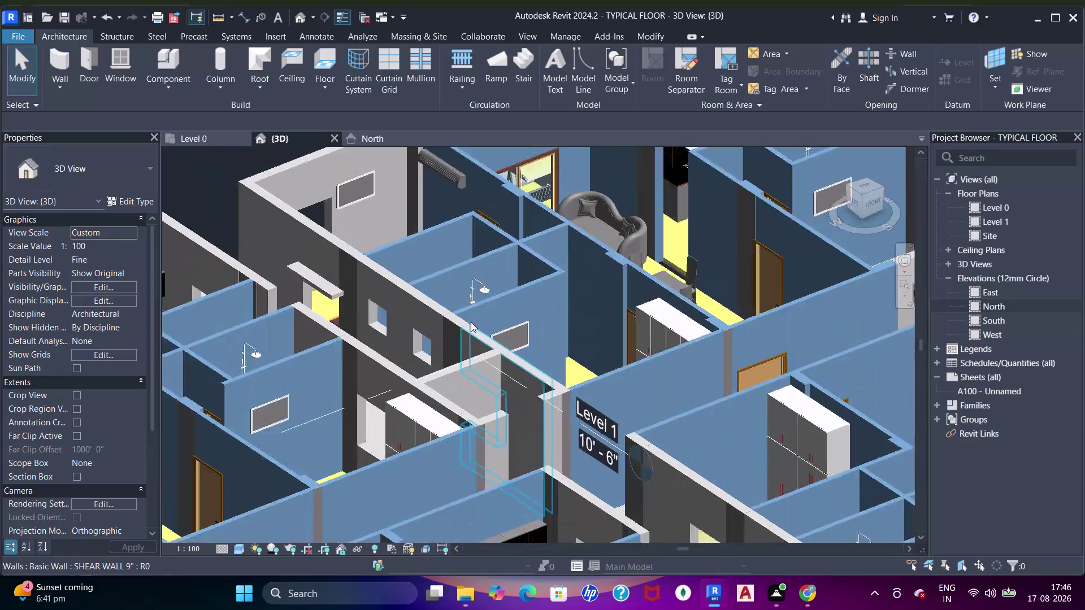
Orbit the 3D apartment view and switch the visual style to Realistic.
middle_drag(521, 362, 530, 446)
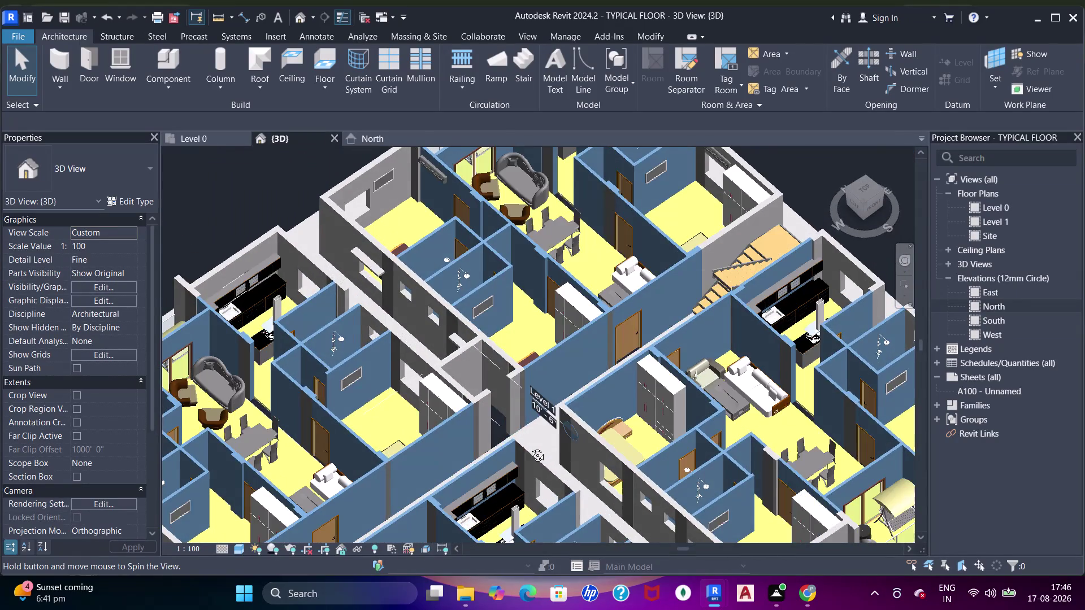
middle_drag(530, 446, 527, 445)
scroll(up, 3)
middle_drag(556, 228, 571, 340)
scroll(up, 3)
scroll(up, 3)
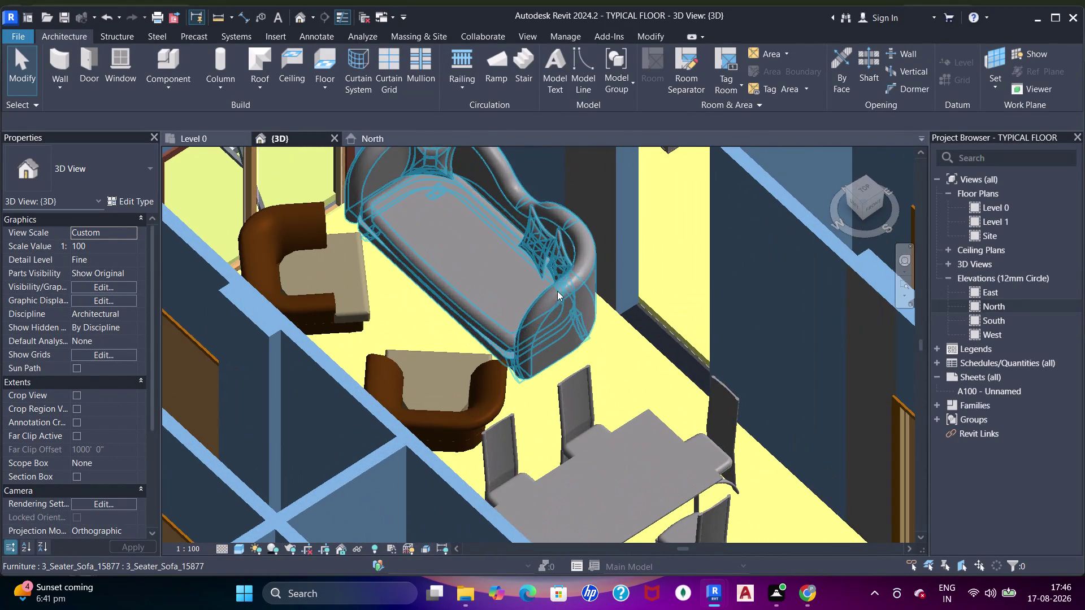
click(234, 551)
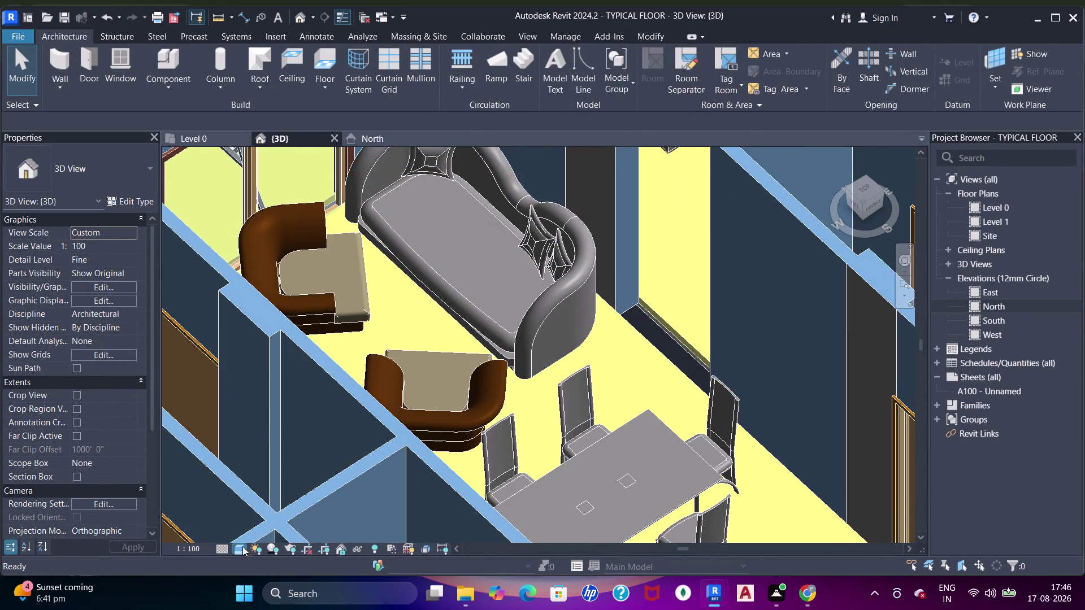
click(249, 535)
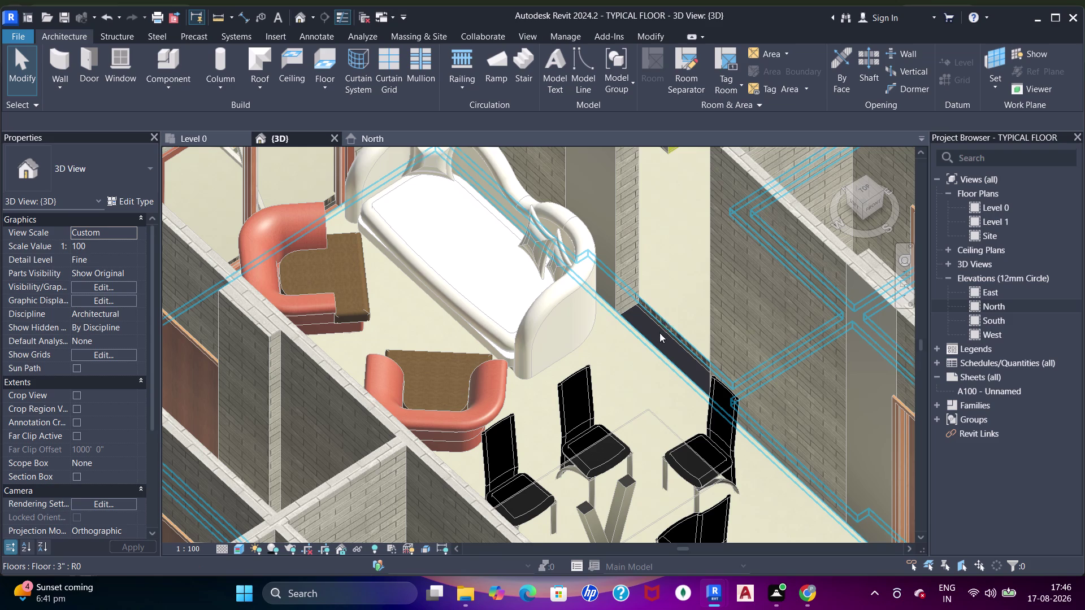
Select the 3" floor beside the wall to inspect it, then clear the selection.
scroll(down, 3)
middle_drag(660, 317, 607, 366)
scroll(up, 3)
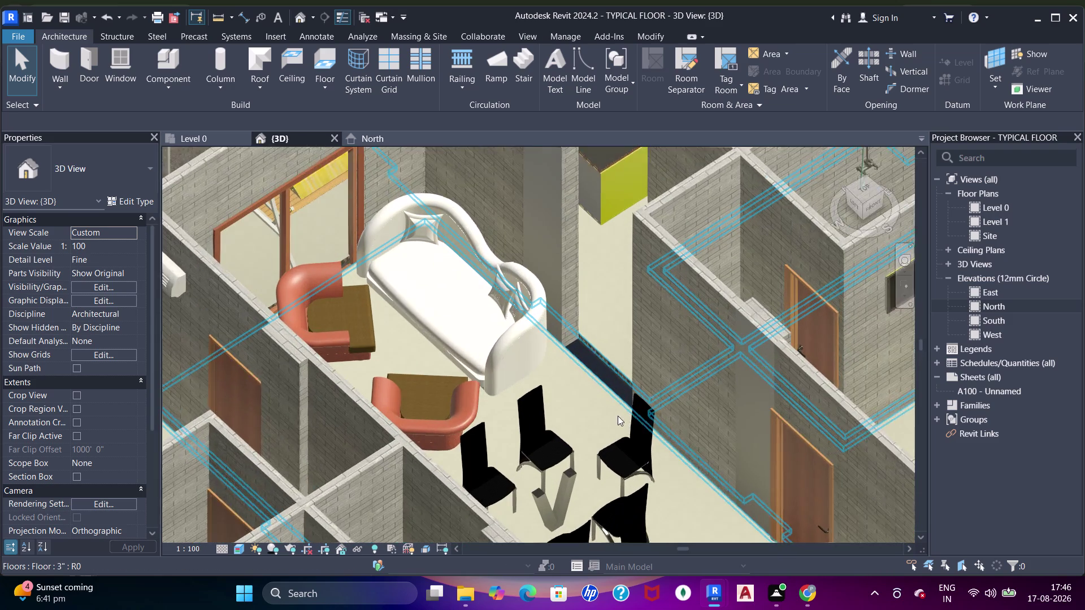
click(595, 339)
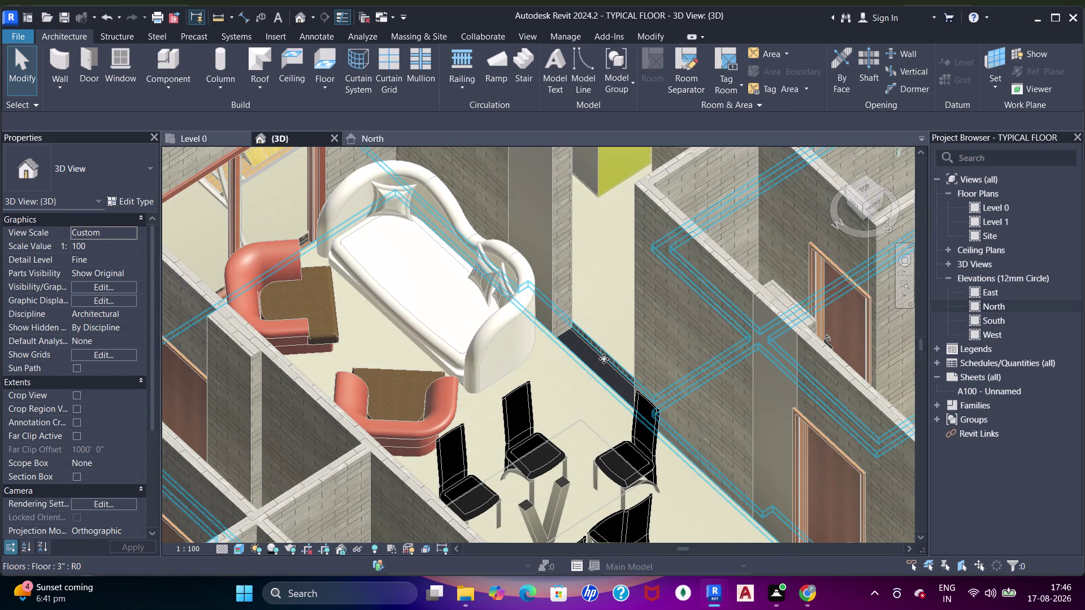
scroll(down, 3)
middle_drag(612, 374, 587, 238)
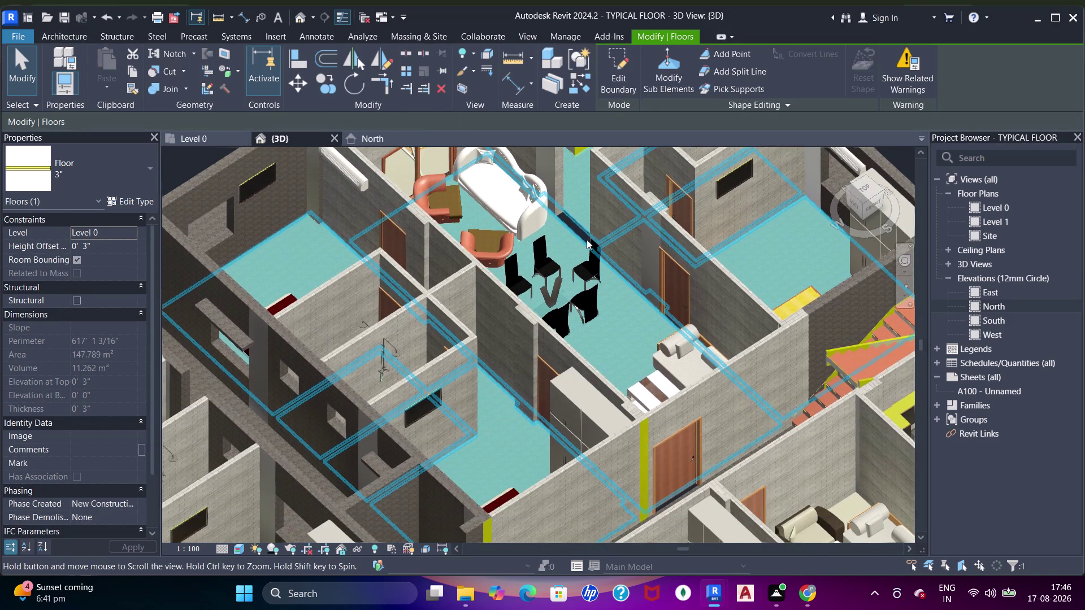
key(Escape)
Open the floor's boundary for editing, exit unchanged, then open the Level 0 plan.
middle_drag(612, 274, 595, 447)
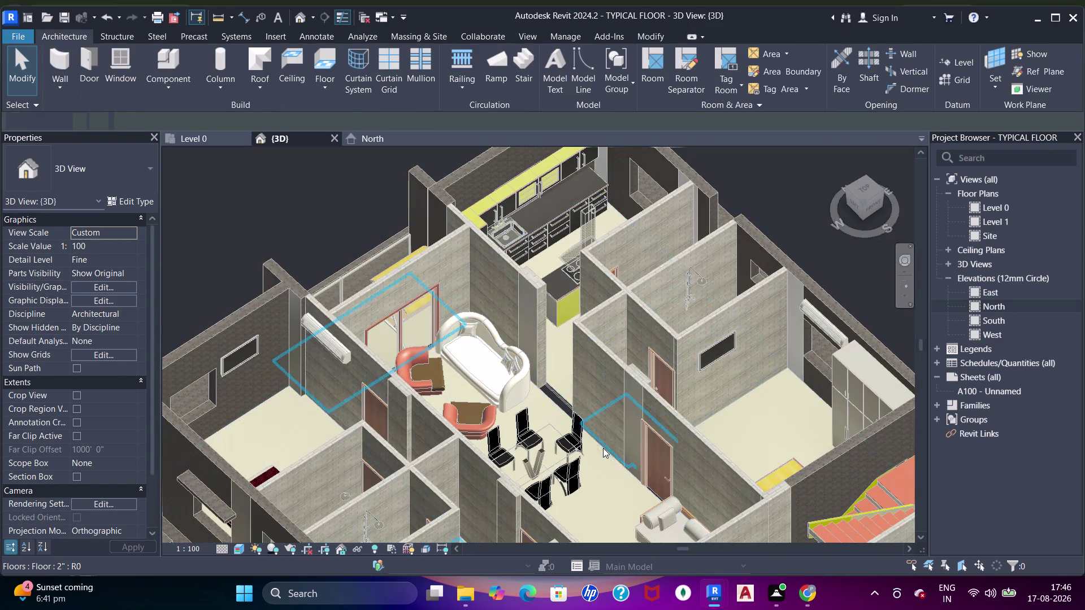
scroll(up, 3)
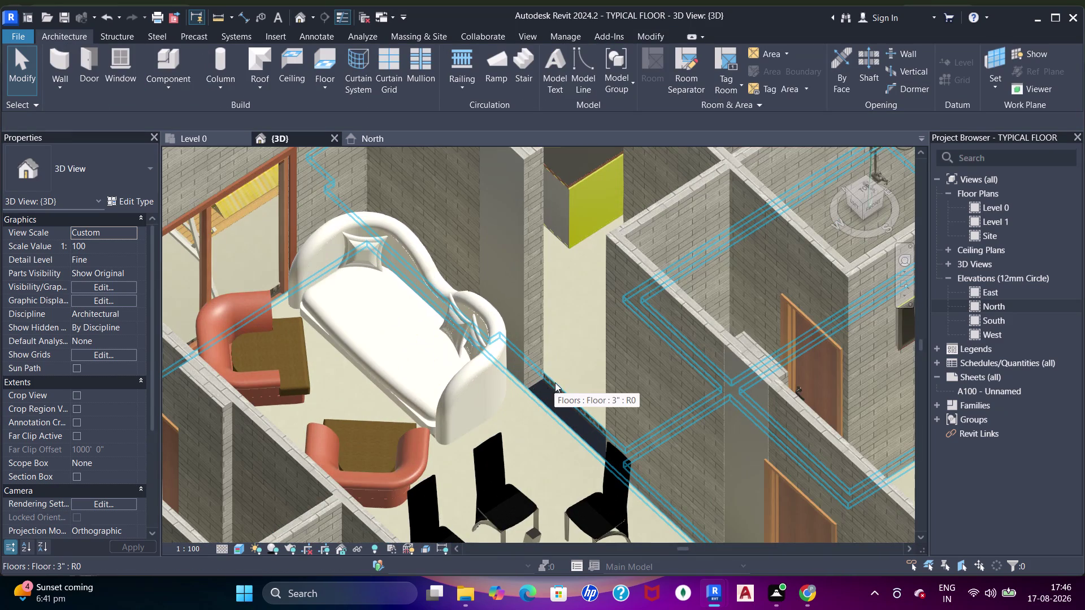
double_click(560, 379)
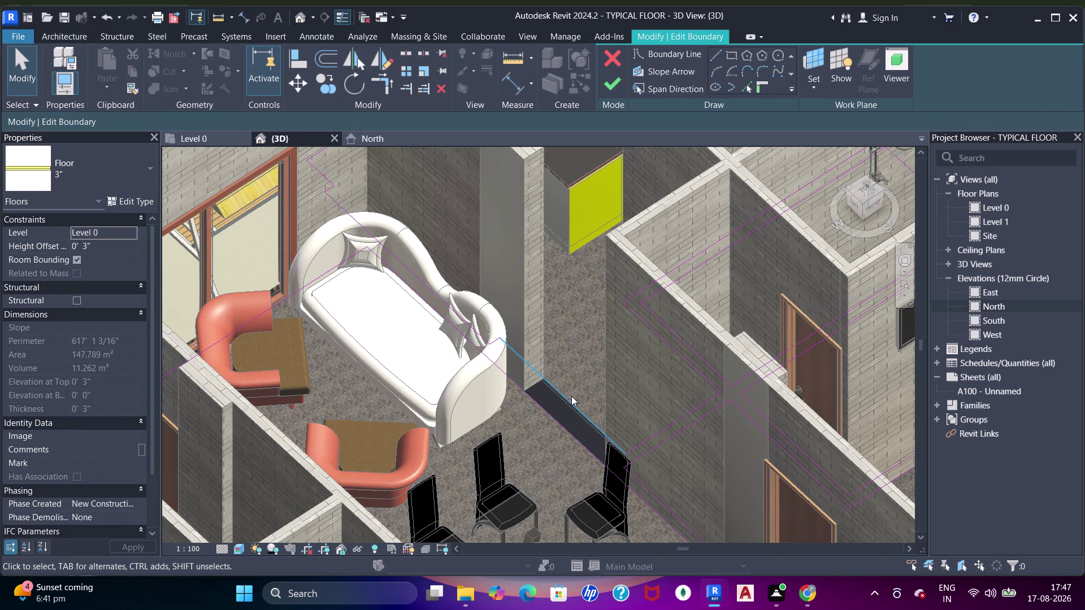
click(607, 89)
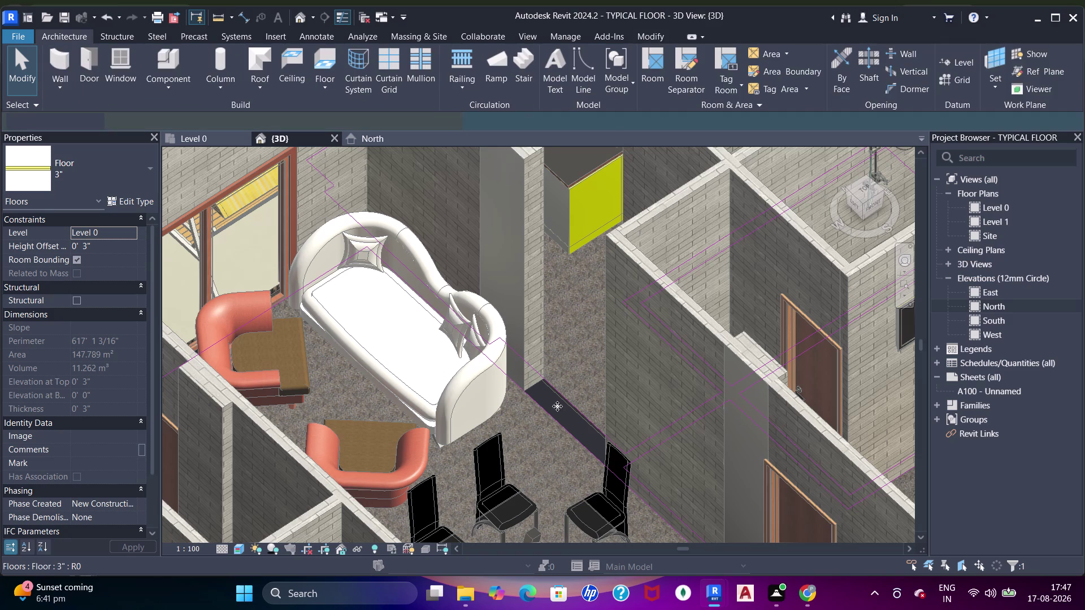
key(Escape)
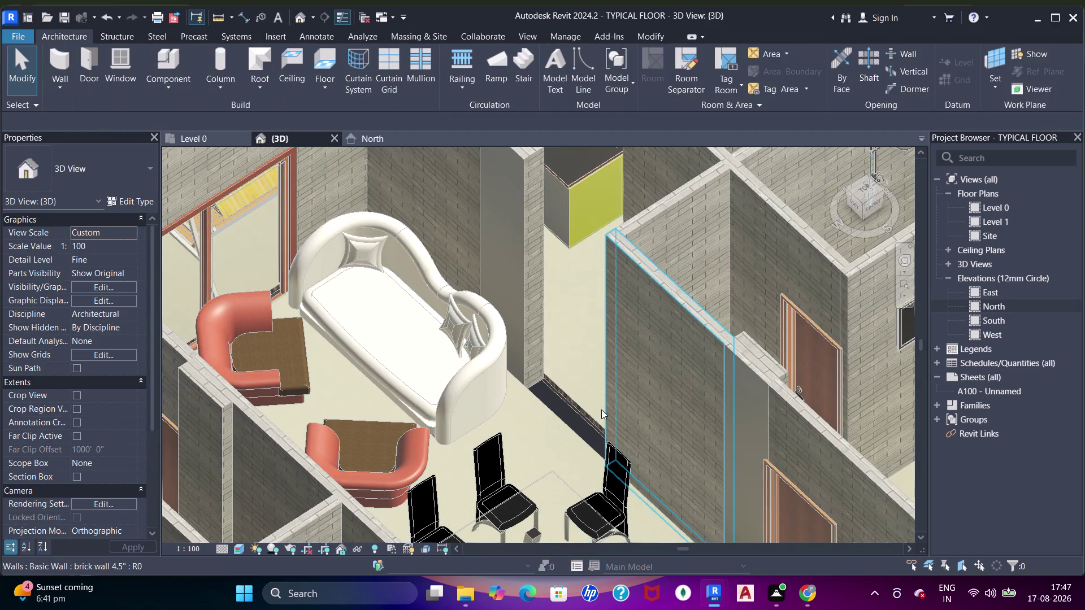
click(567, 396)
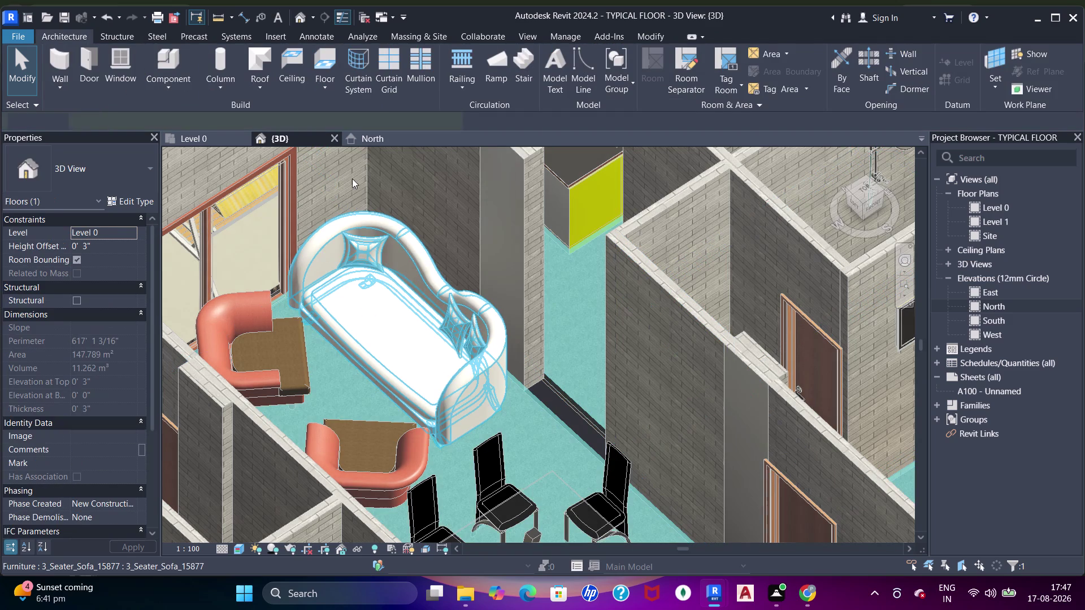
click(204, 137)
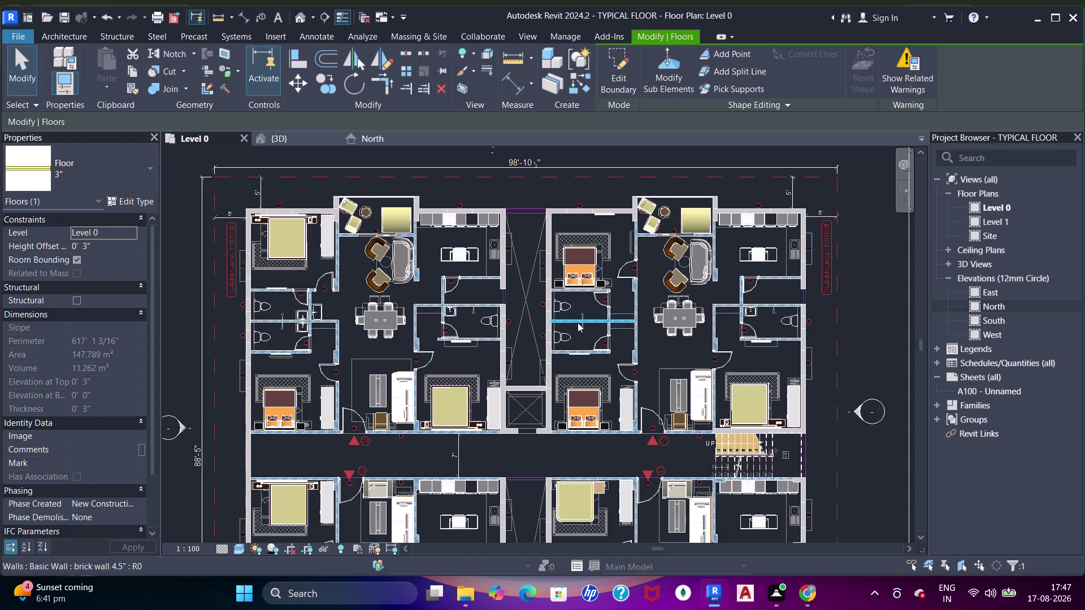
Turn on the Floors category in Visibility/Graphics (VG).
text(vg)
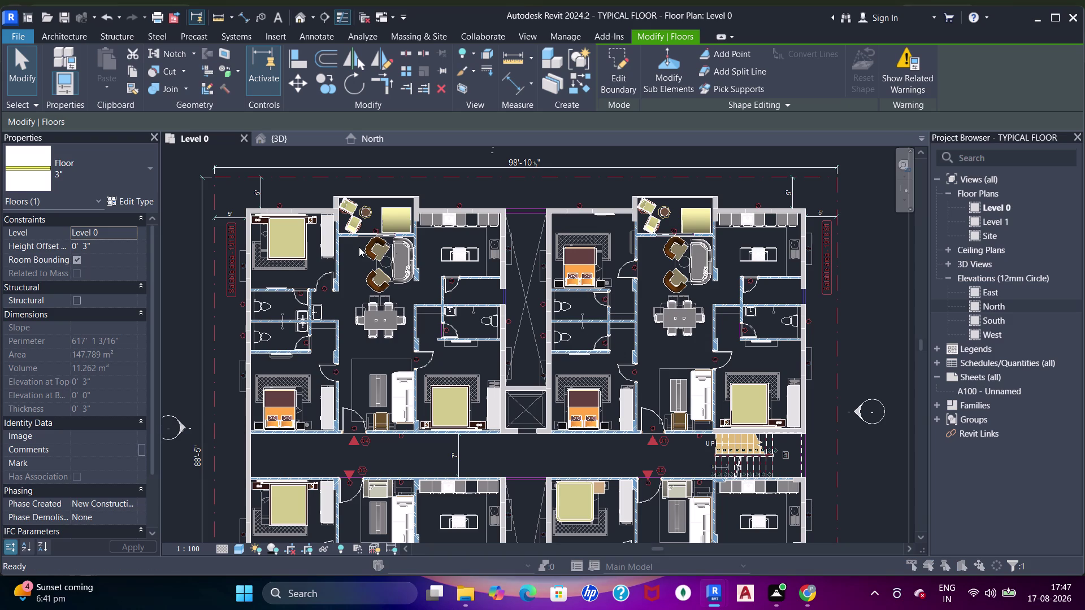
click(448, 149)
key(f)
key(l)
key(o)
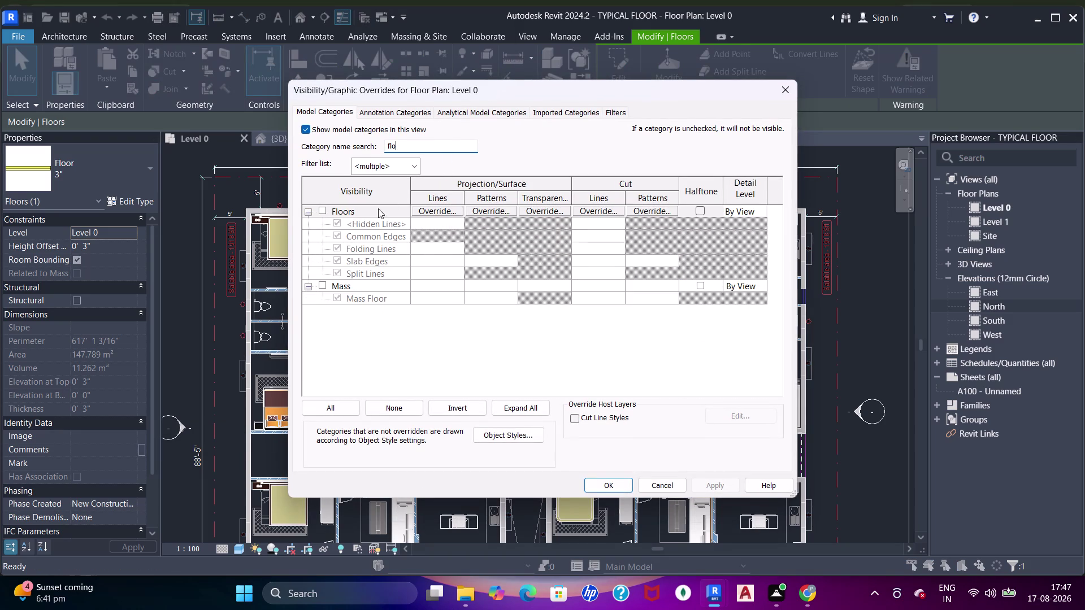
drag(319, 206, 329, 208)
click(591, 482)
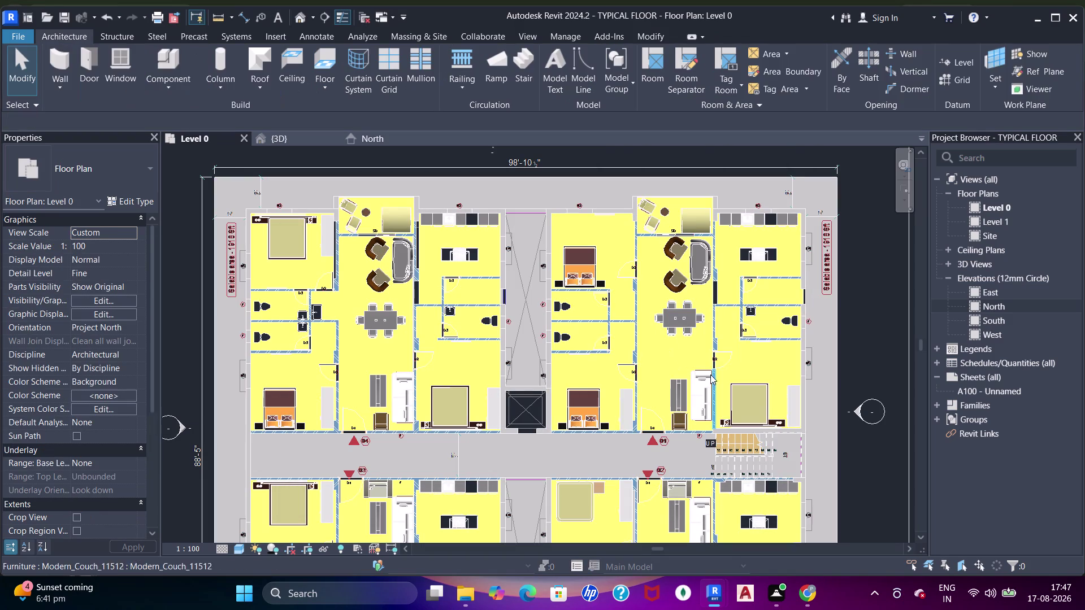
Zoom to the wall gap and start a new floor with the 3" floor type.
scroll(up, 3)
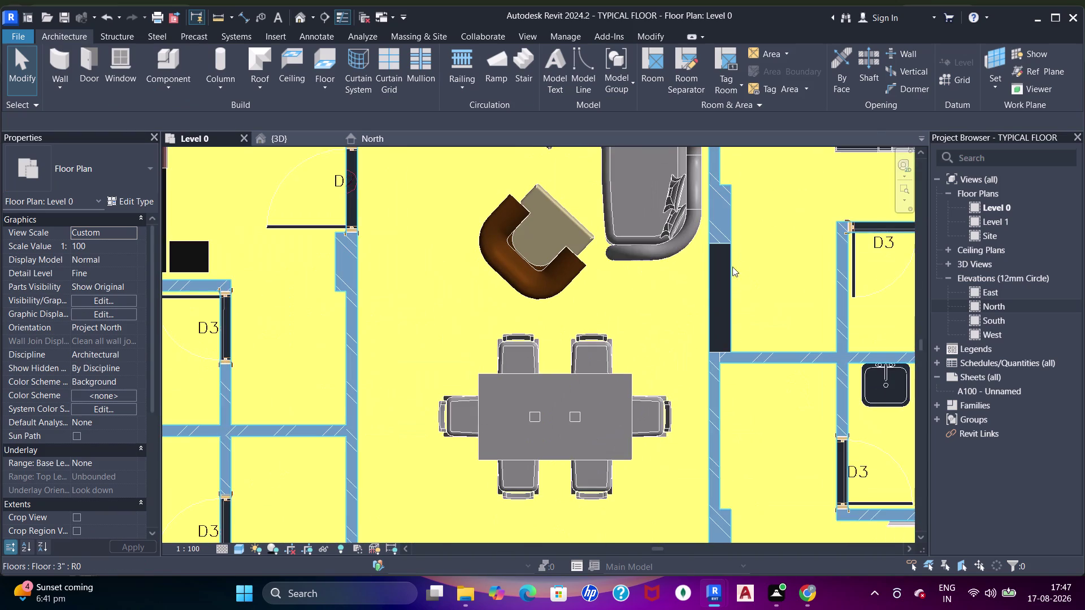
middle_drag(728, 272, 707, 293)
scroll(up, 3)
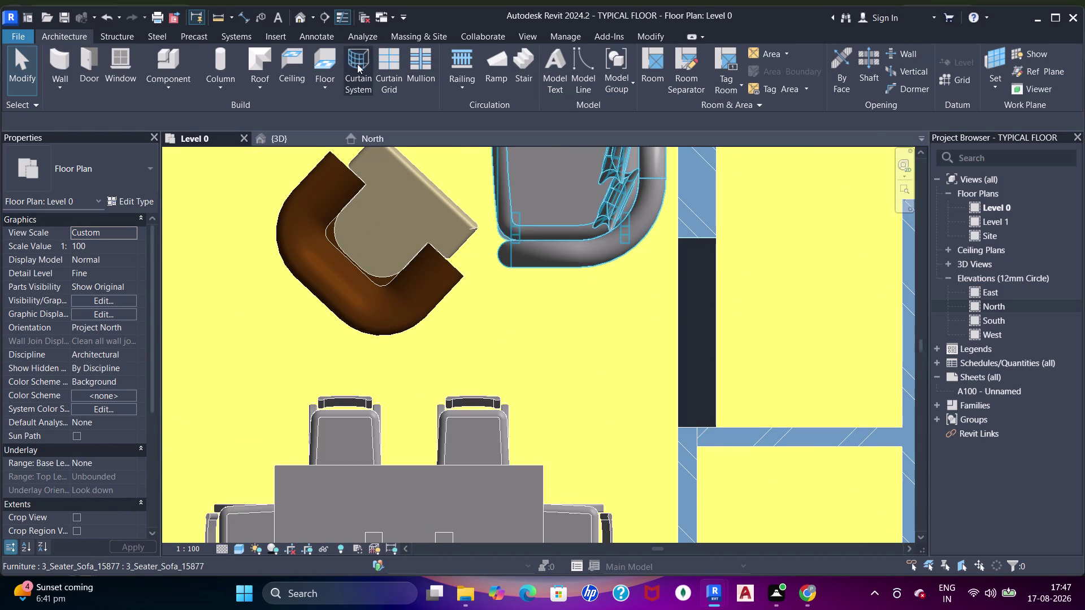
click(557, 378)
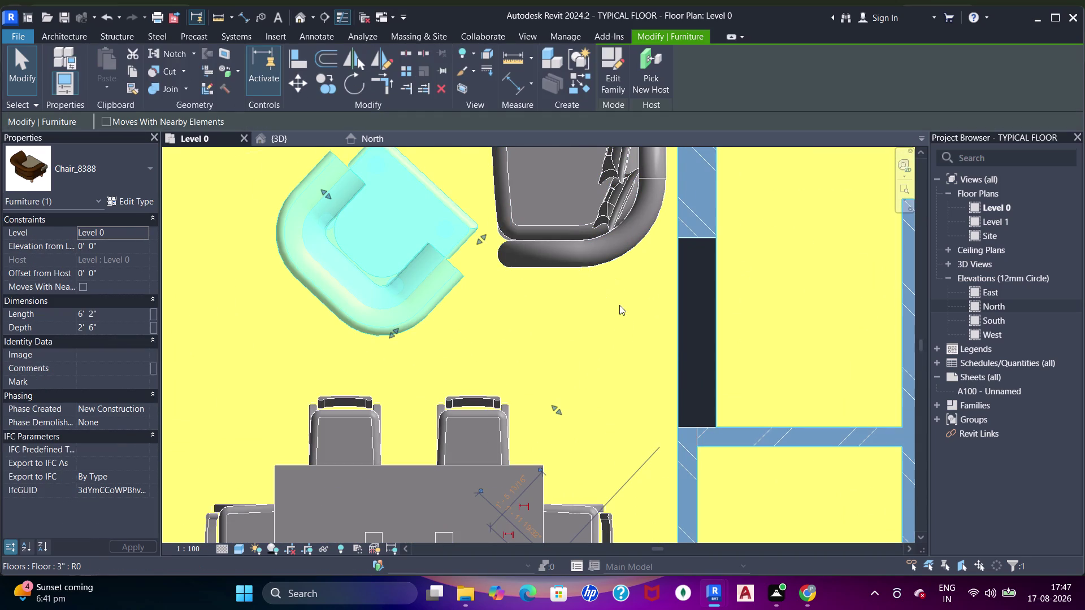
key(Escape)
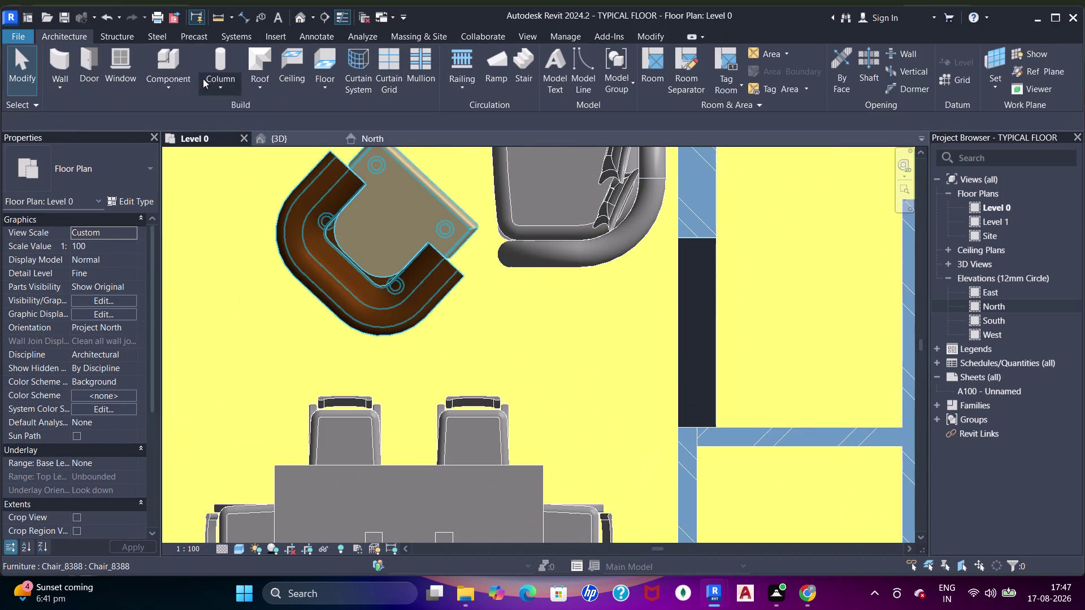
click(323, 63)
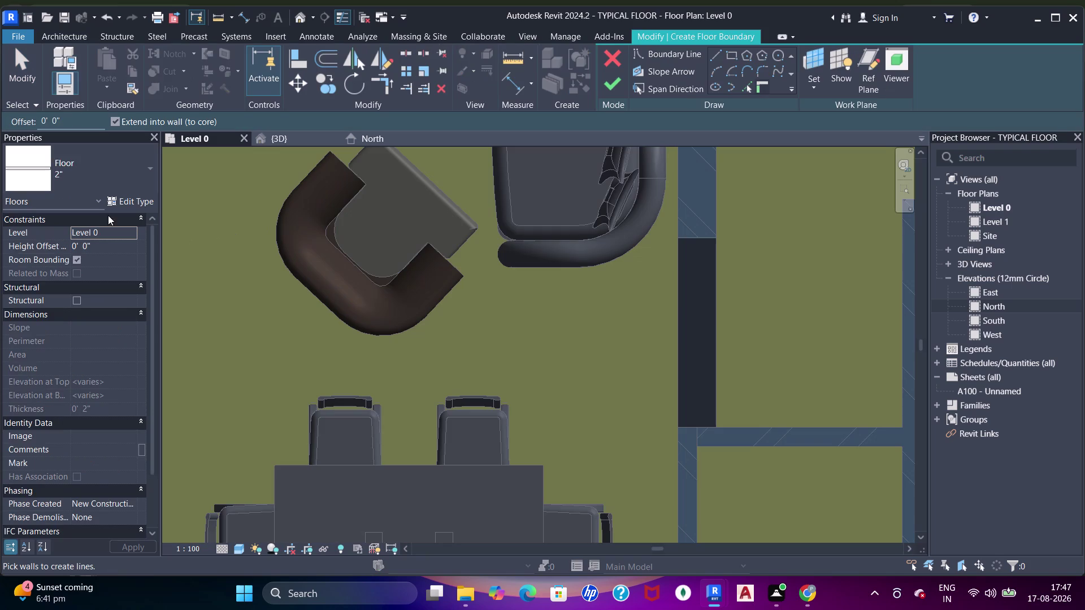
click(79, 182)
scroll(up, 3)
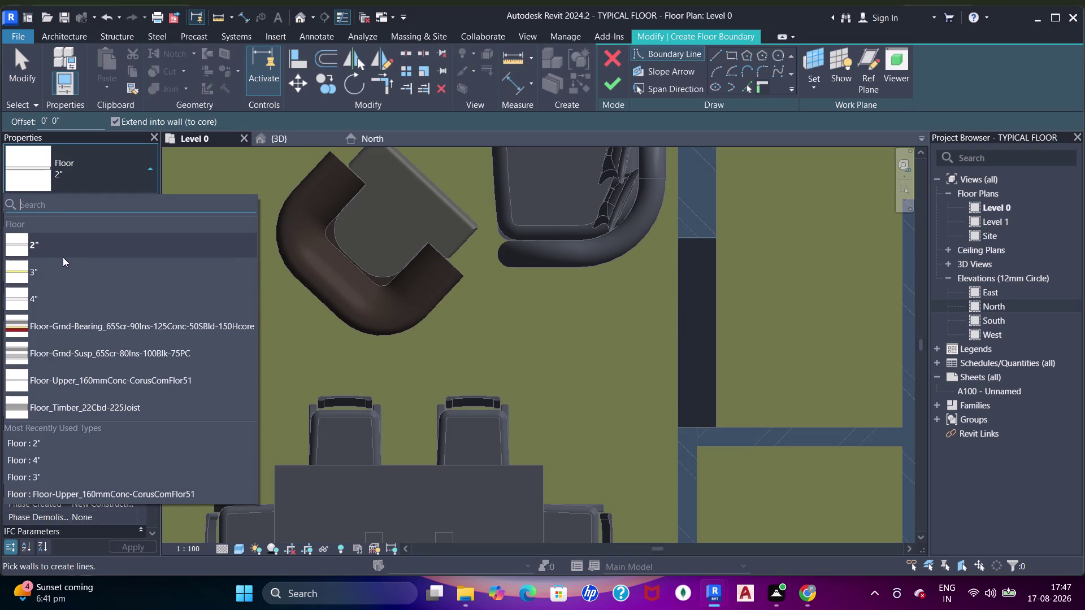
click(57, 271)
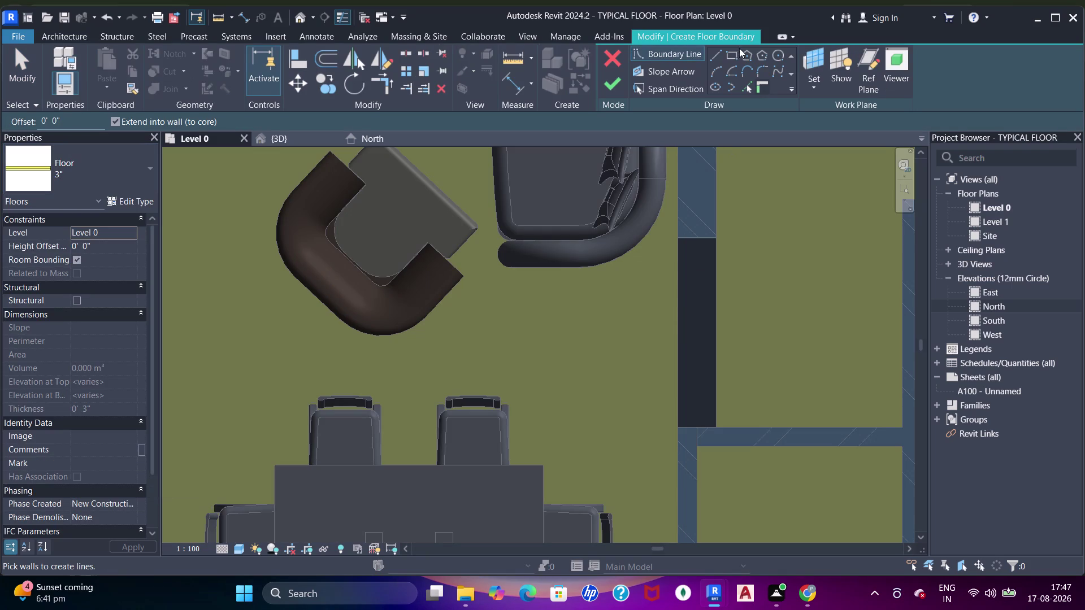
Sketch a rectangular boundary across the wall gap and finish the floor.
click(732, 58)
click(676, 242)
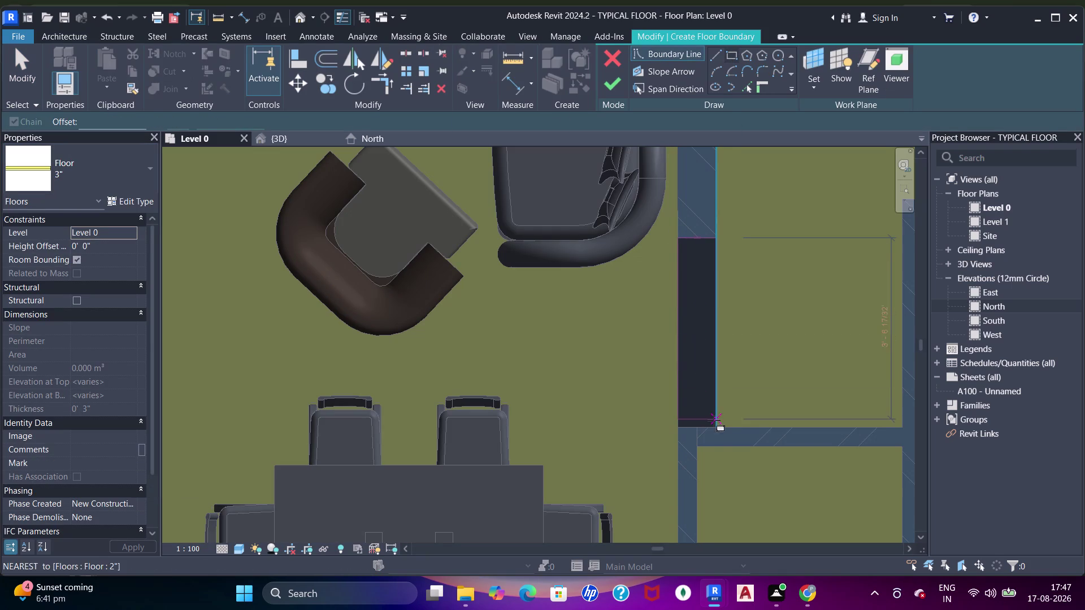
click(722, 432)
click(610, 87)
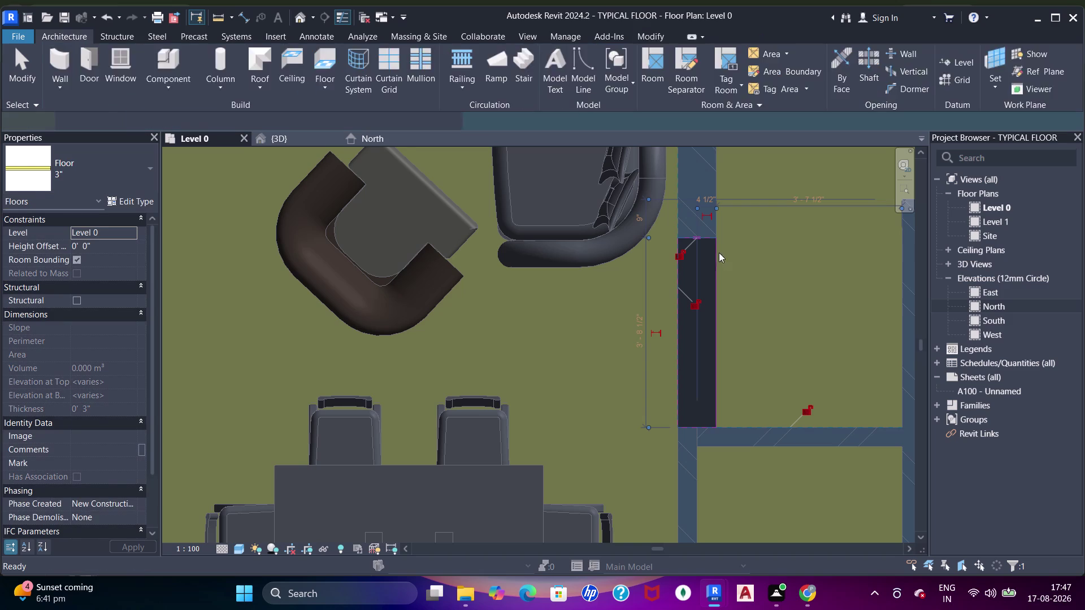
key(Escape)
key(Escape)
Join the new 3" floor to neighbouring elements with JJ, then open the 3D view.
text(jj)
key(j)
click(708, 285)
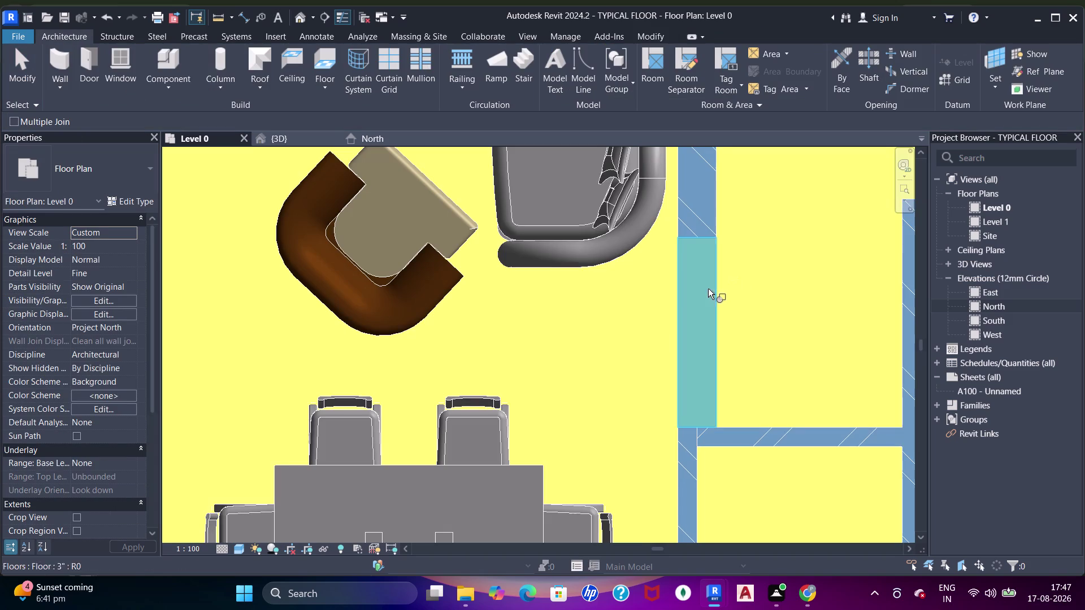
click(725, 288)
click(656, 326)
click(681, 326)
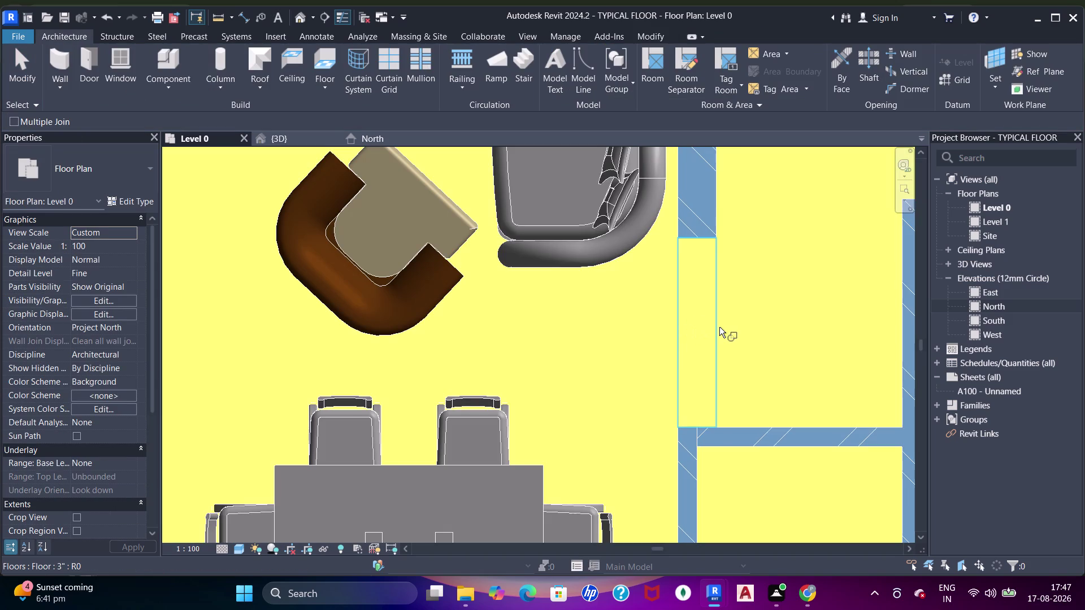
click(704, 324)
click(738, 324)
scroll(down, 3)
key(Escape)
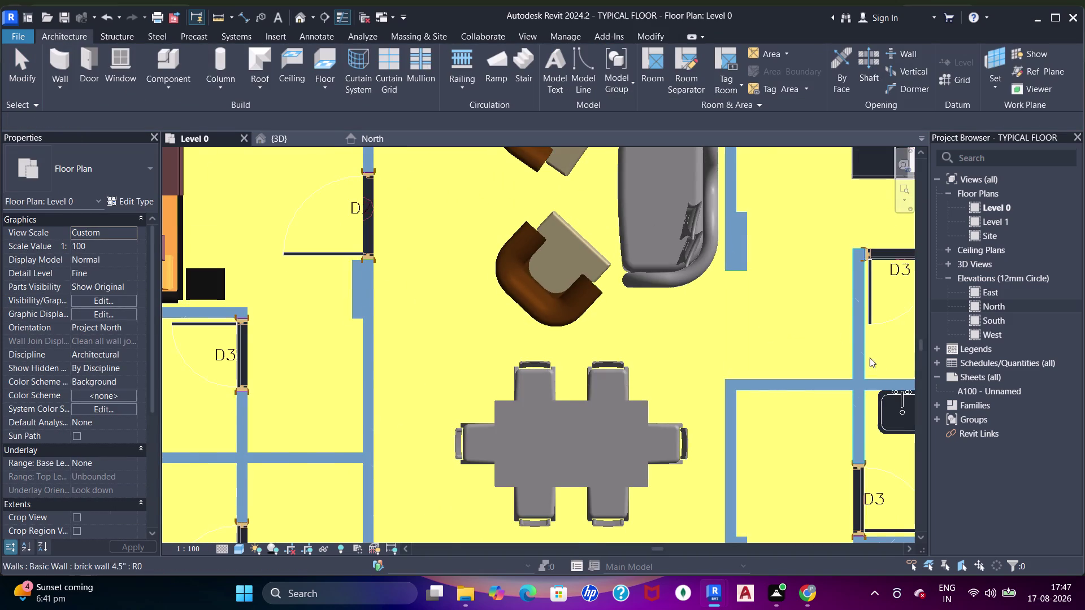
click(313, 140)
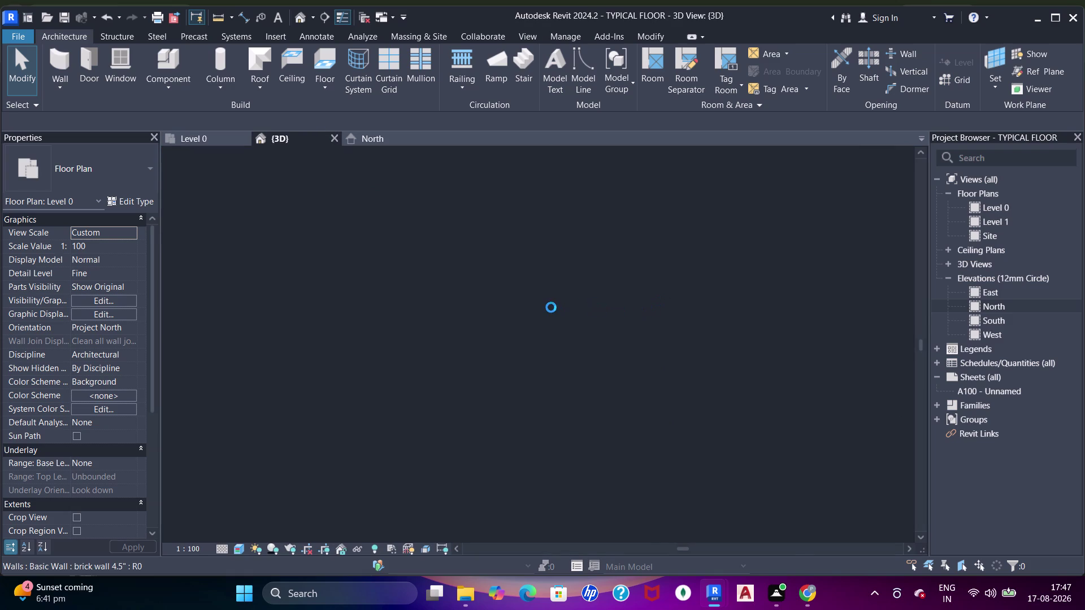
Set the selected floor's Height Offset to 3" in Properties.
scroll(up, 3)
scroll(up, 3)
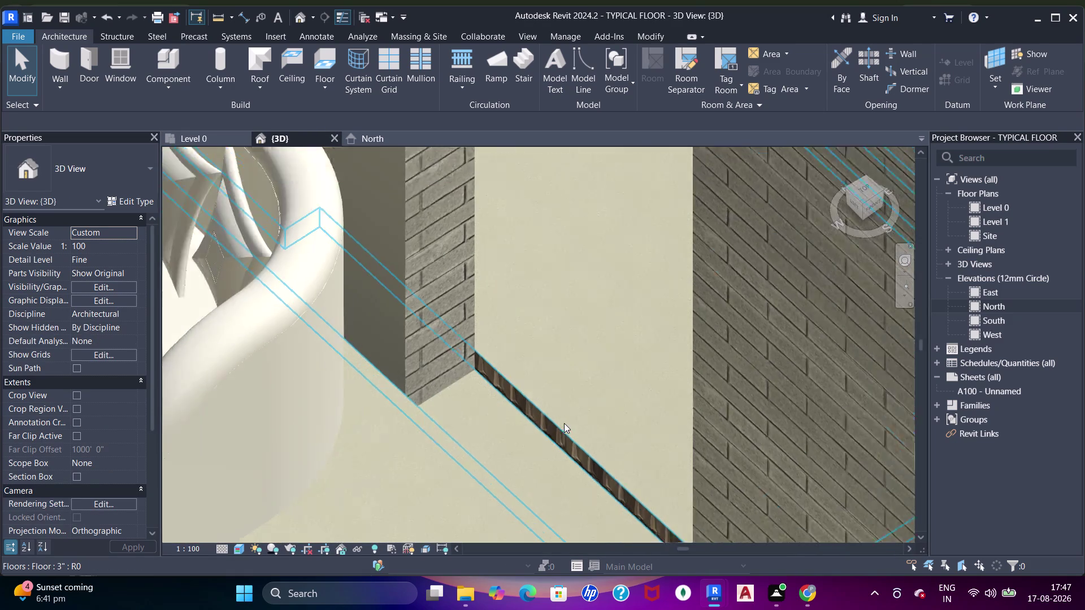
scroll(up, 3)
click(487, 423)
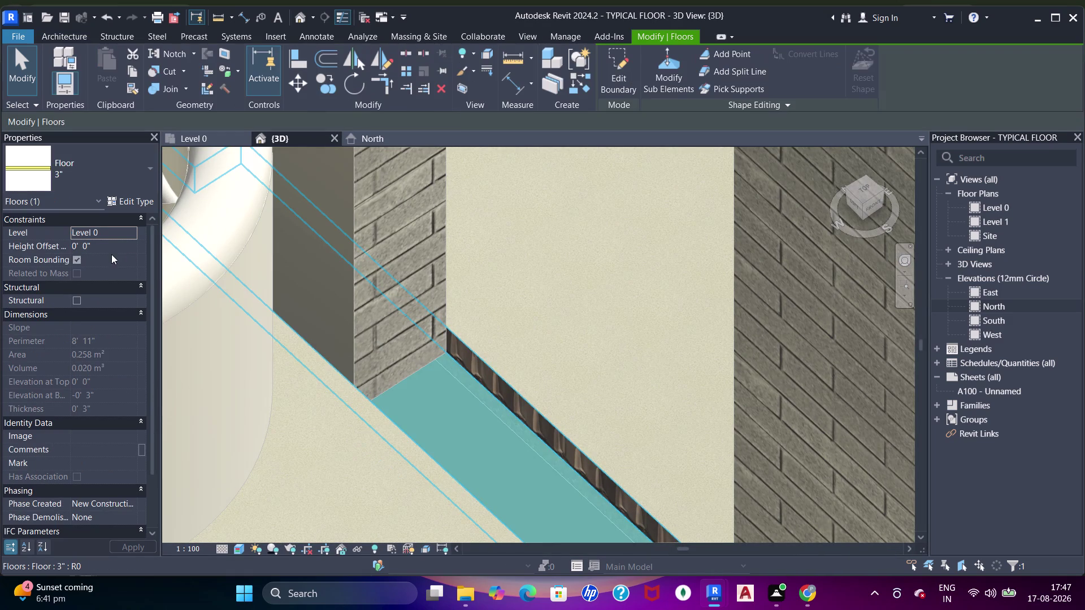
click(111, 252)
text(3")
key(Return)
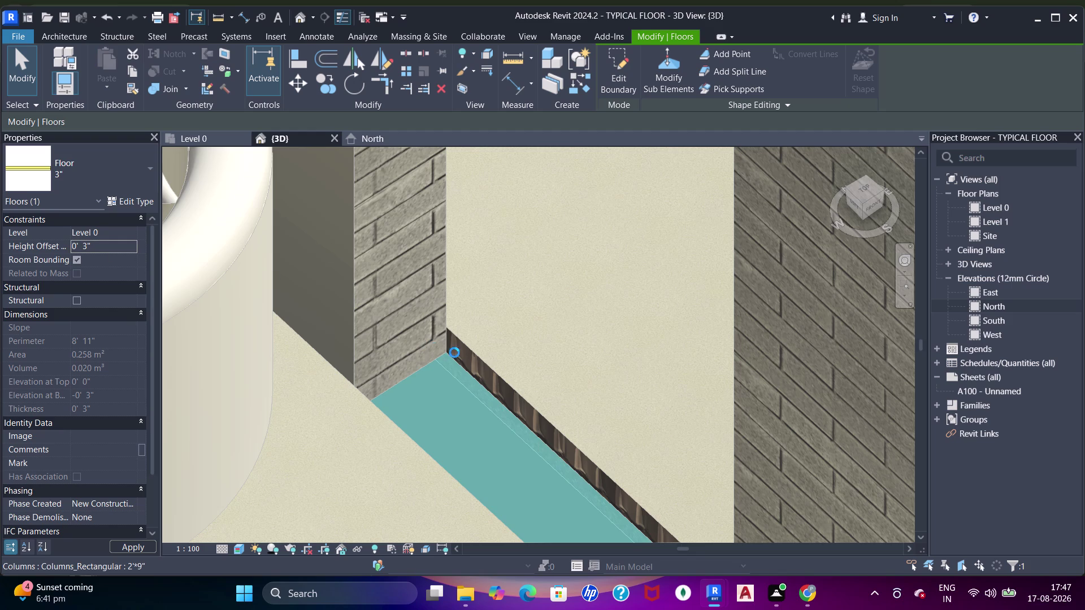
key(Escape)
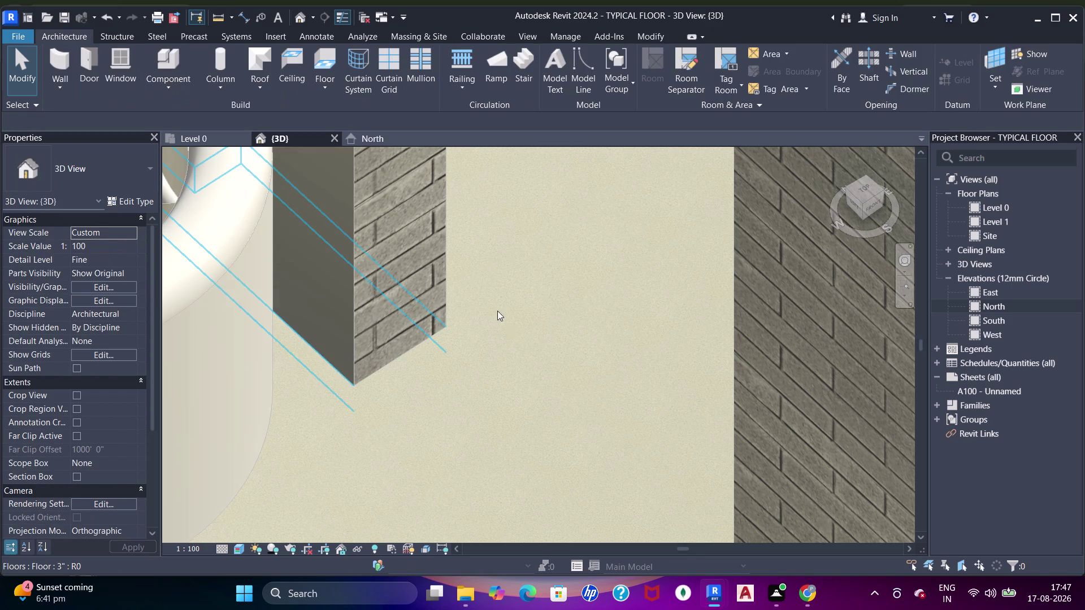
Orbit and pan around the 3D apartment model.
scroll(down, 3)
middle_drag(547, 355, 441, 341)
scroll(down, 3)
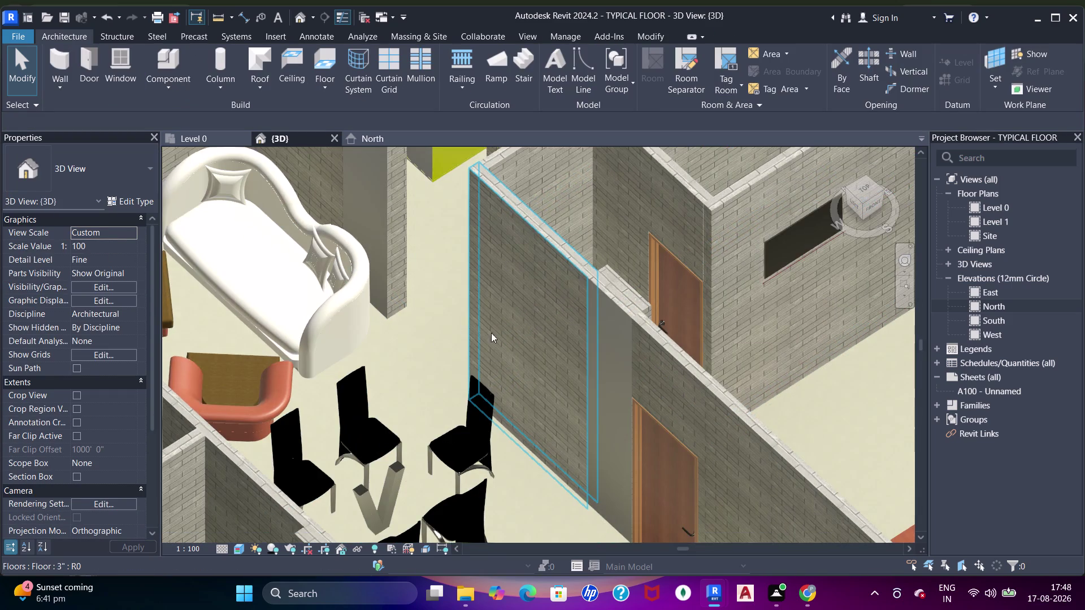
middle_drag(508, 339, 399, 237)
middle_drag(480, 320, 447, 259)
middle_drag(437, 327, 656, 313)
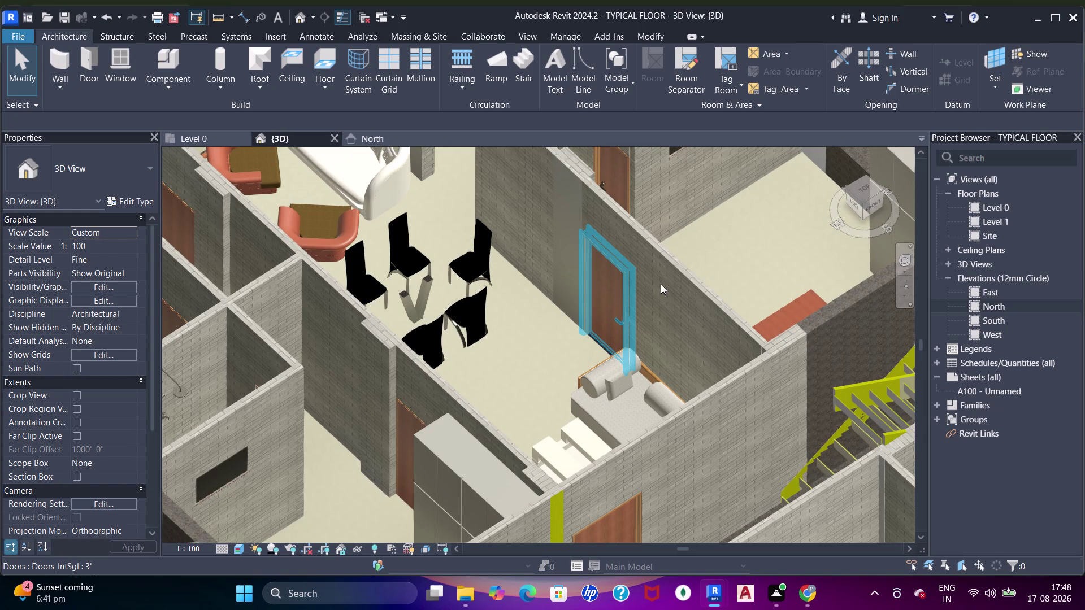
scroll(down, 3)
middle_drag(510, 328, 726, 424)
middle_drag(447, 383, 419, 216)
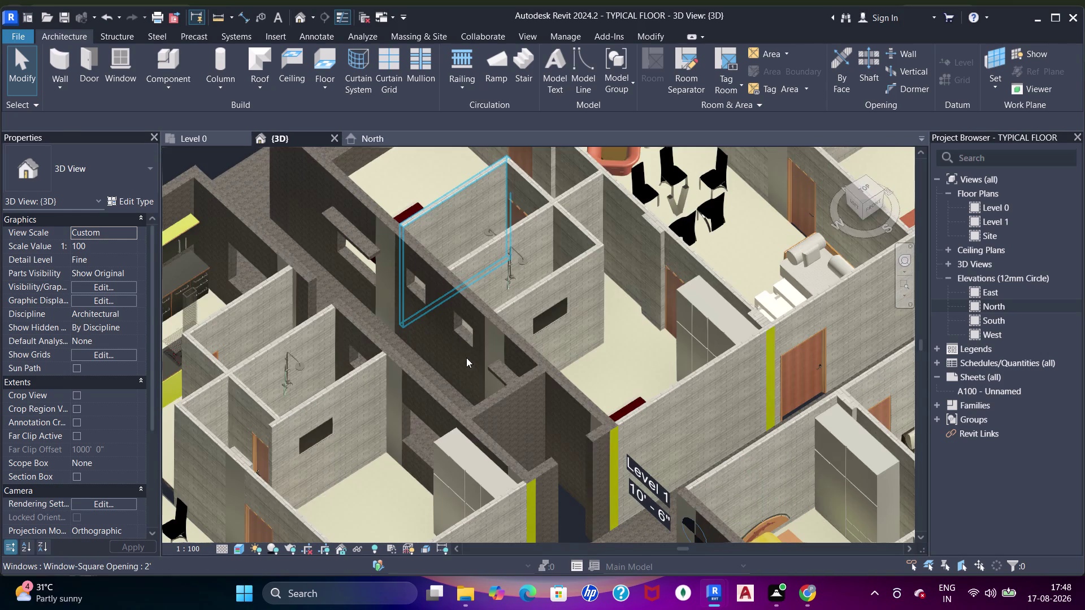
middle_drag(473, 373, 615, 312)
middle_drag(548, 345, 618, 306)
scroll(up, 3)
Open the Level 0 plan, start a new floor, and frame the corridor-side wall.
click(174, 135)
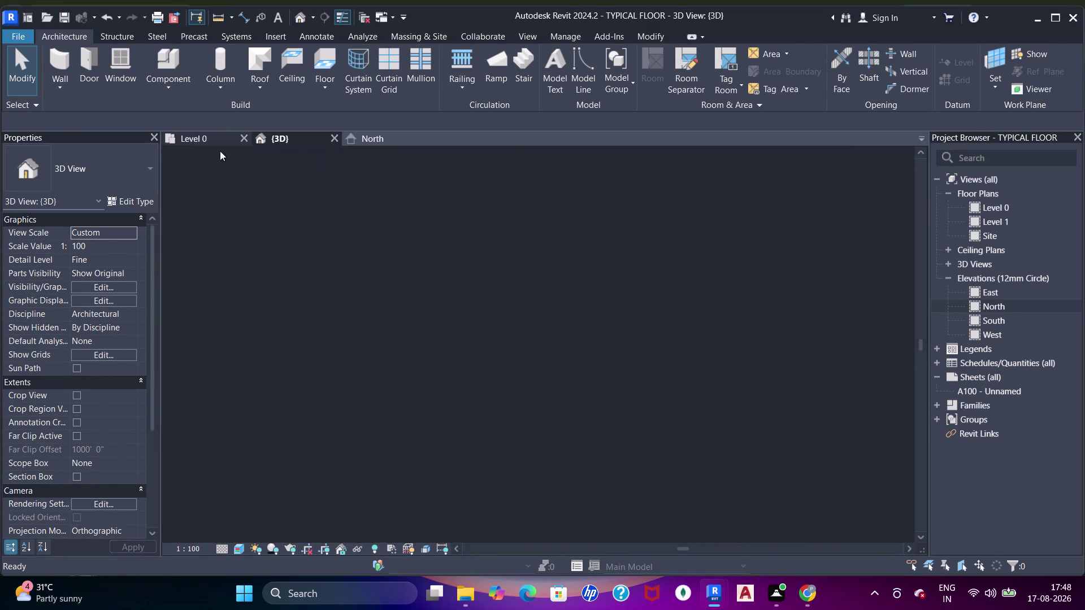
scroll(down, 3)
middle_drag(388, 333, 690, 321)
scroll(up, 3)
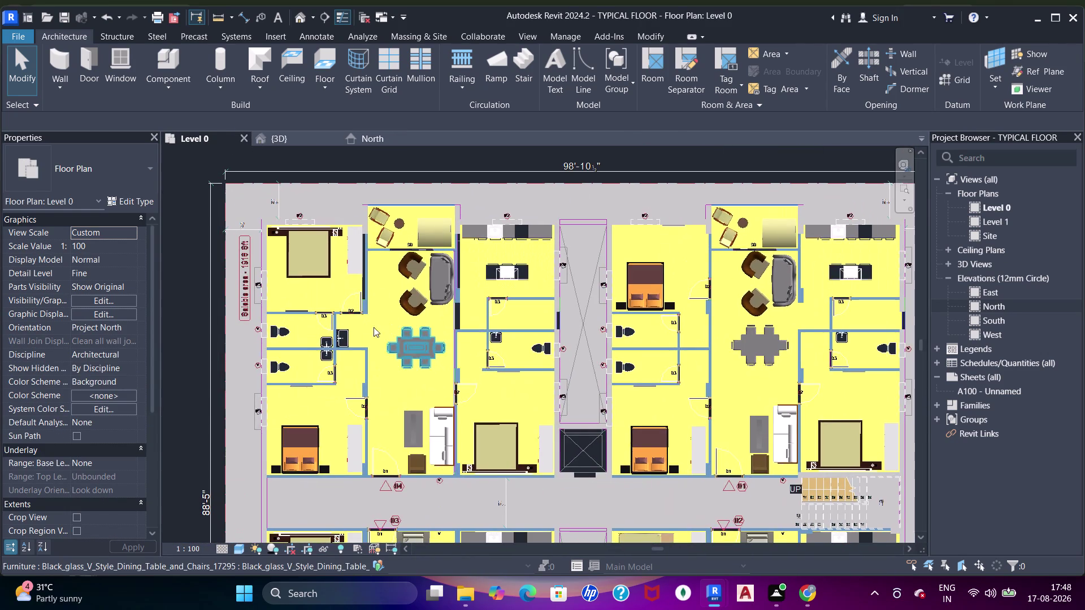
scroll(up, 3)
scroll(up, 3)
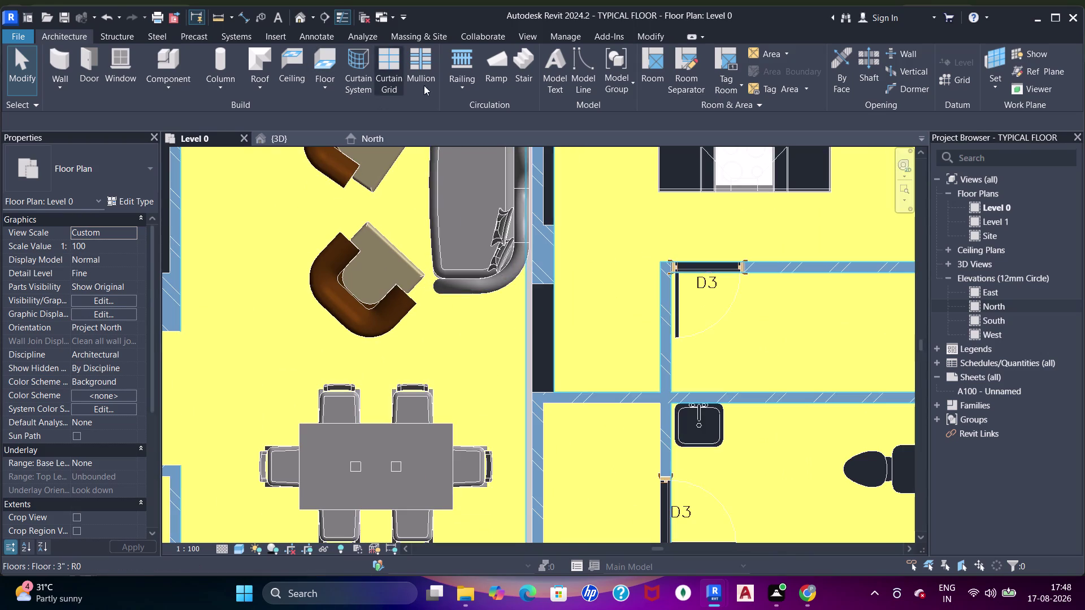
click(318, 63)
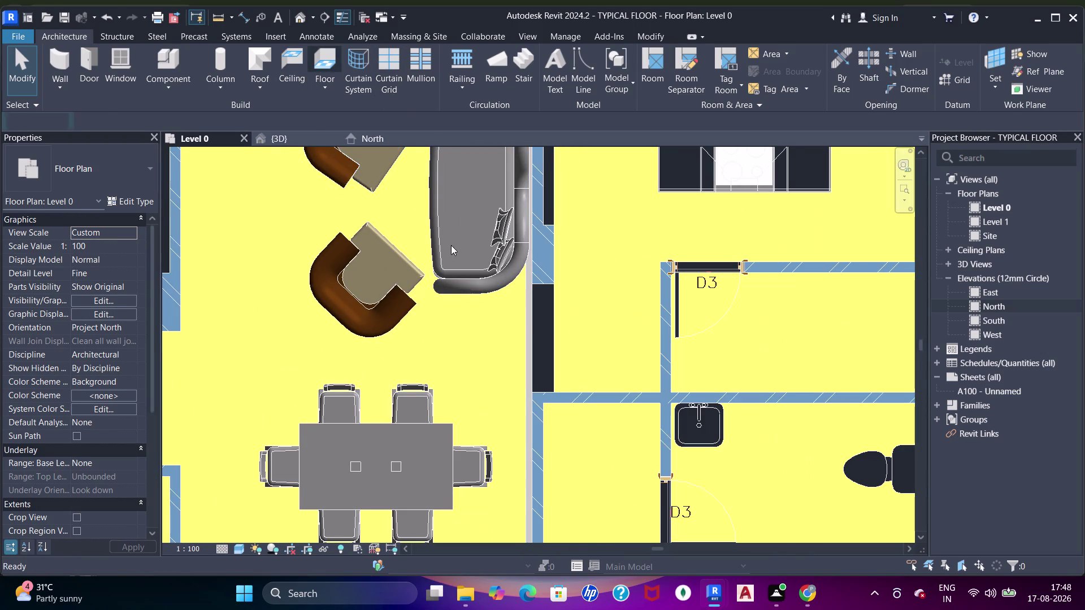
scroll(down, 3)
middle_drag(639, 243, 394, 284)
Cancel the floor sketch and pan across the Level 0 plan.
key(Escape)
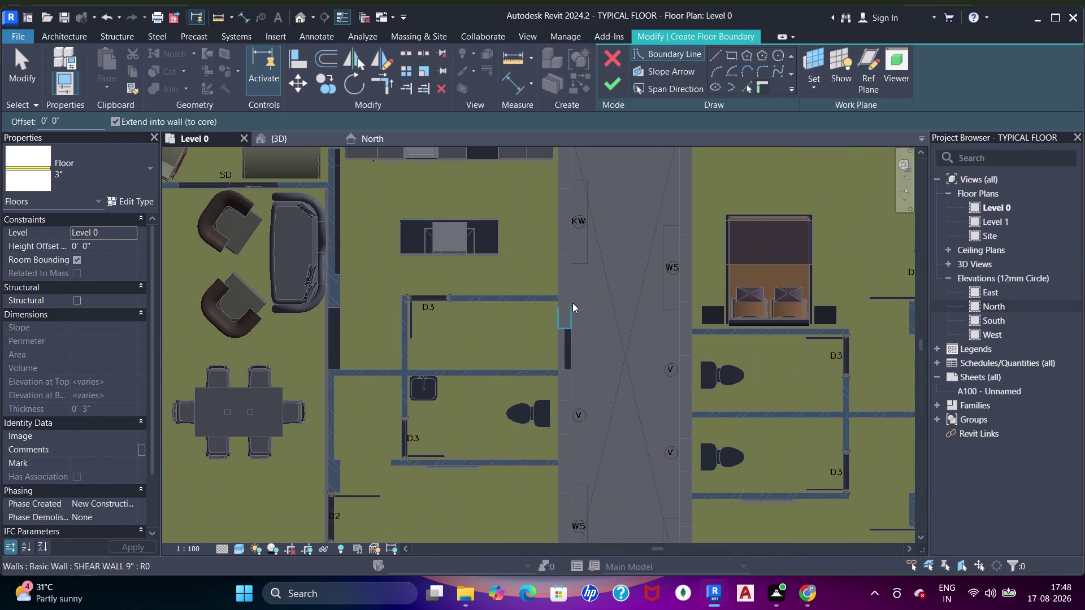
click(612, 61)
scroll(down, 3)
middle_drag(641, 308, 468, 313)
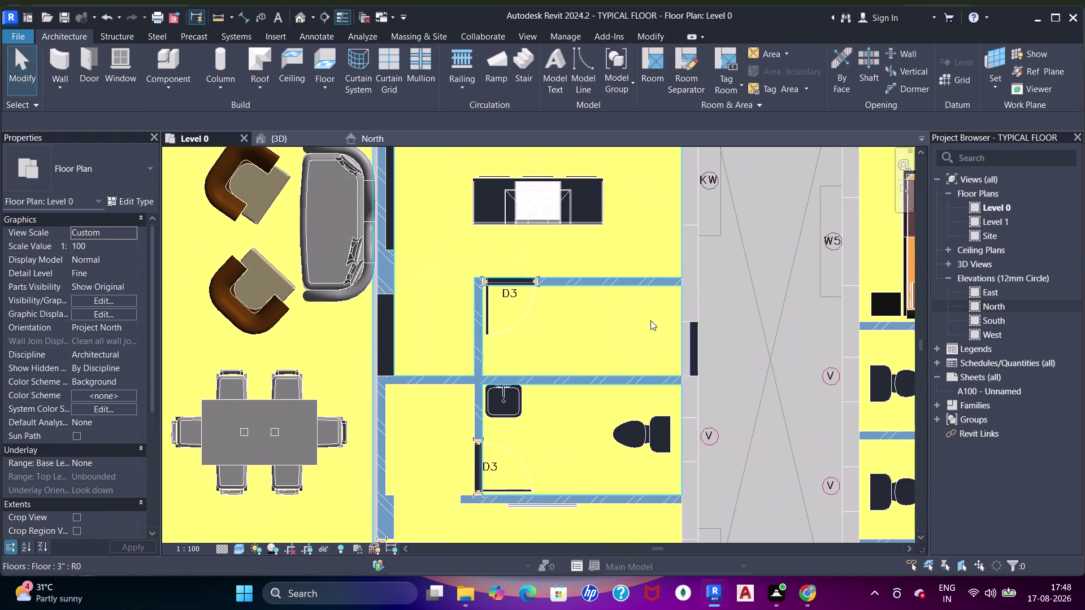
middle_drag(651, 321, 331, 305)
scroll(down, 3)
scroll(up, 3)
middle_drag(772, 311, 459, 310)
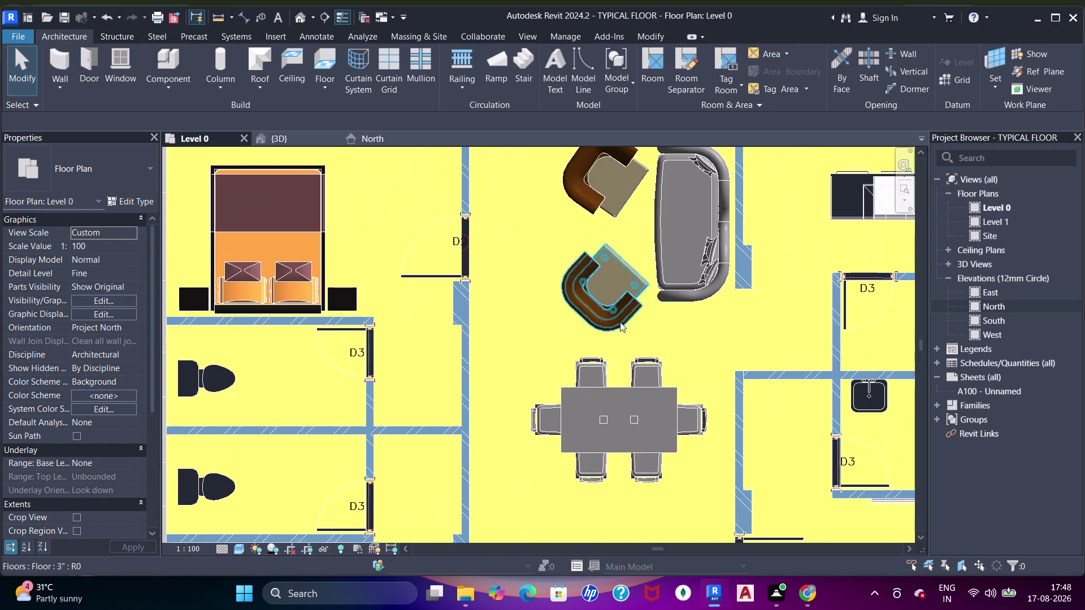
Open the large 2" floor's boundary for editing and exit without changes.
double_click(738, 323)
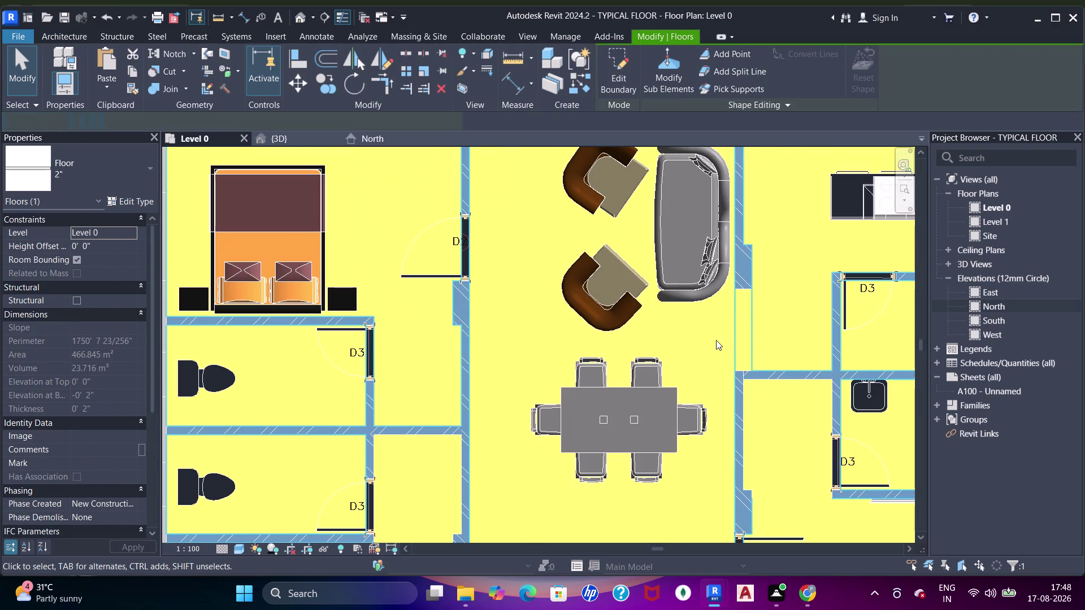
scroll(down, 3)
scroll(up, 3)
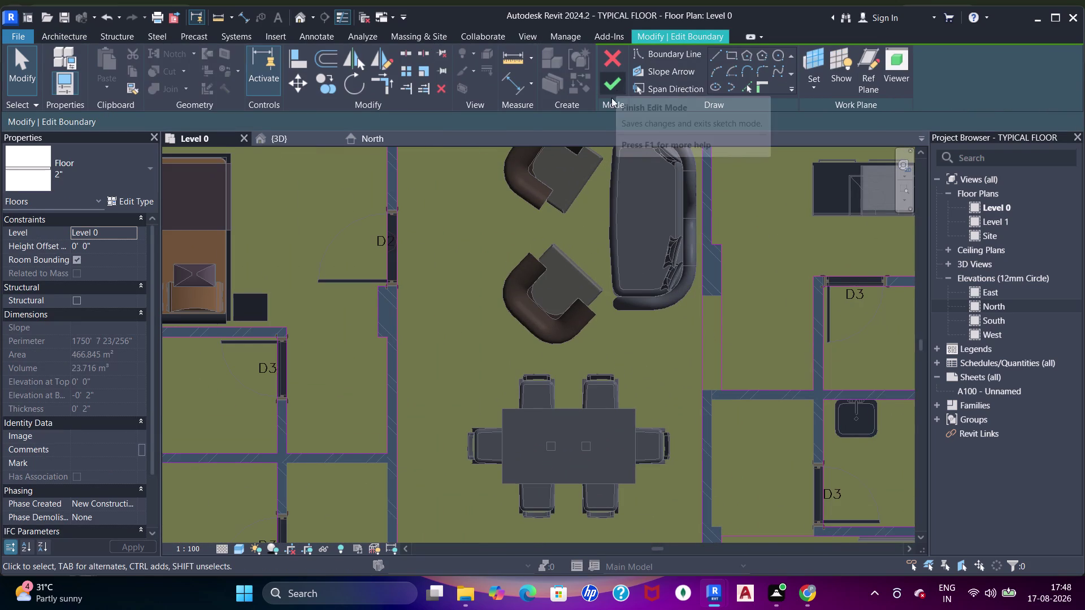
scroll(down, 3)
middle_drag(679, 296, 652, 296)
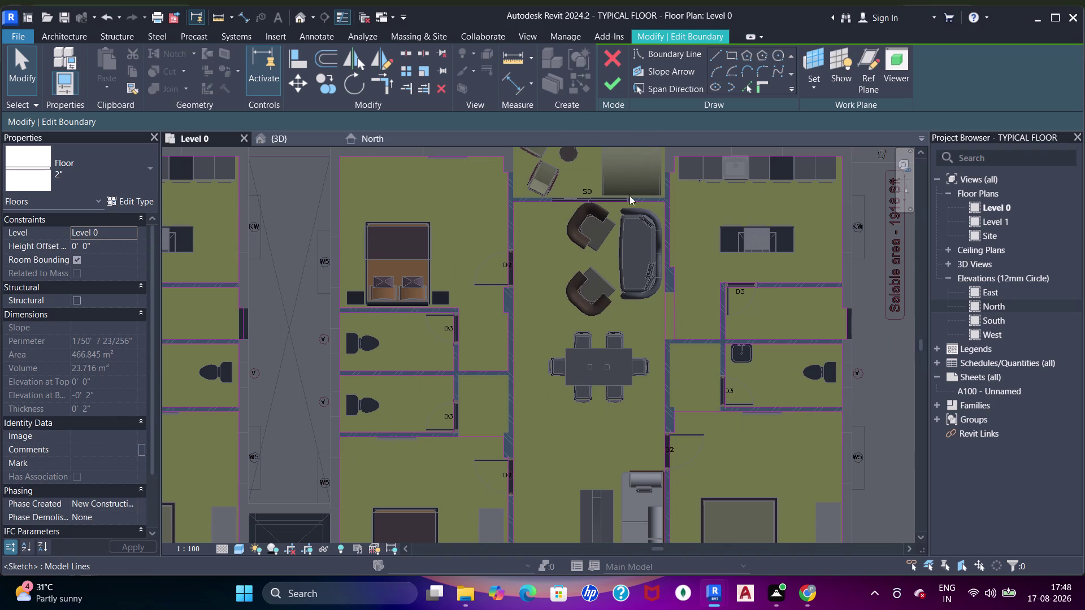
click(617, 65)
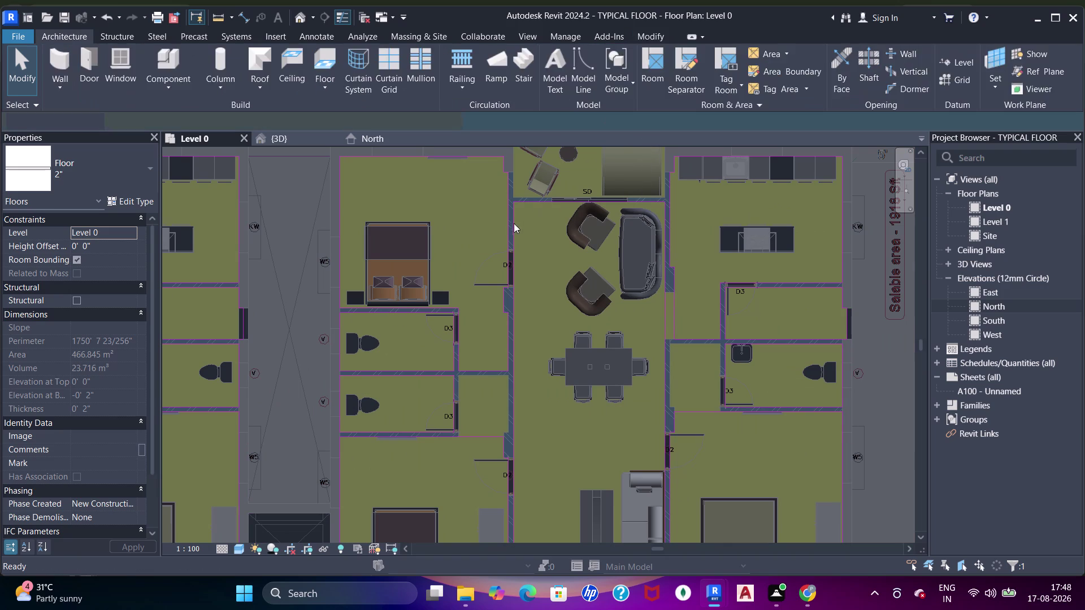
Pan toward the living room wall, clear the selection, and start a new floor.
middle_drag(509, 253, 715, 282)
scroll(down, 3)
middle_drag(512, 292, 749, 319)
middle_drag(473, 310, 748, 310)
scroll(down, 3)
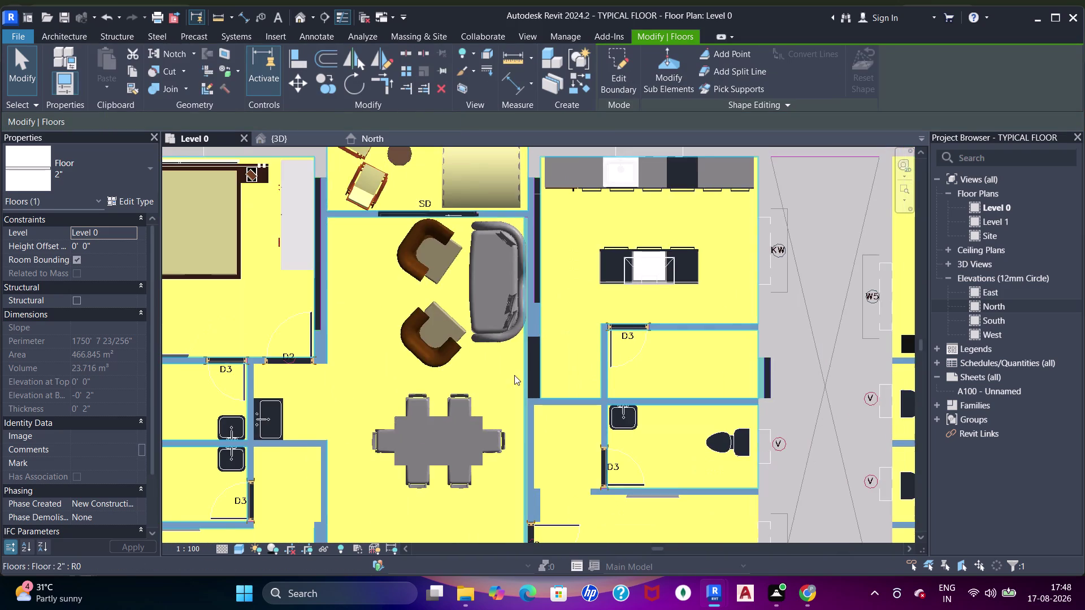
scroll(up, 3)
key(Escape)
key(Escape)
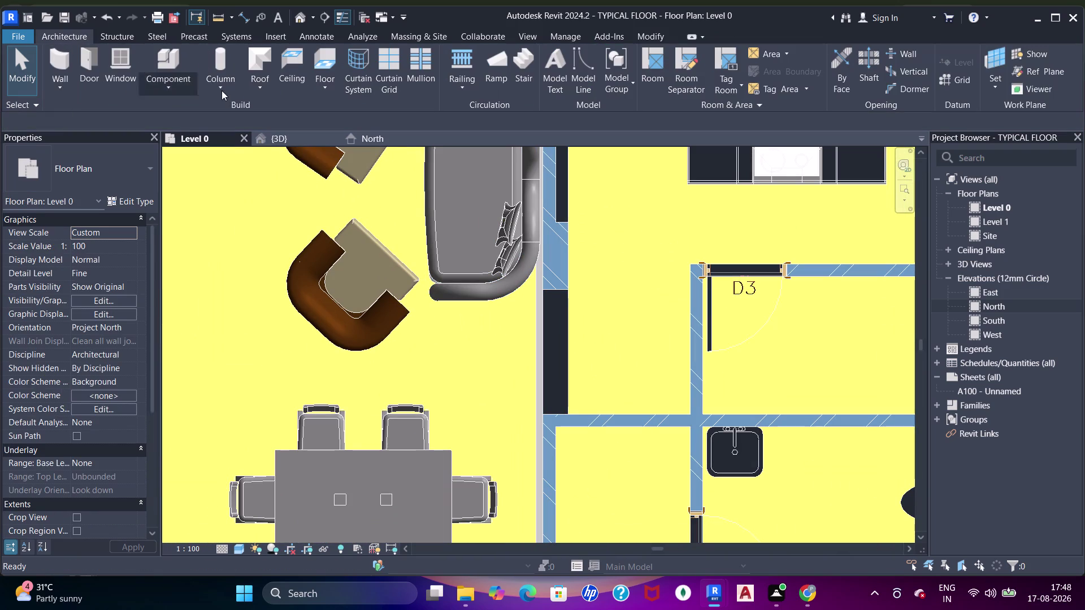
click(315, 64)
Sketch the first boundary lines of the new floor along the column.
scroll(up, 3)
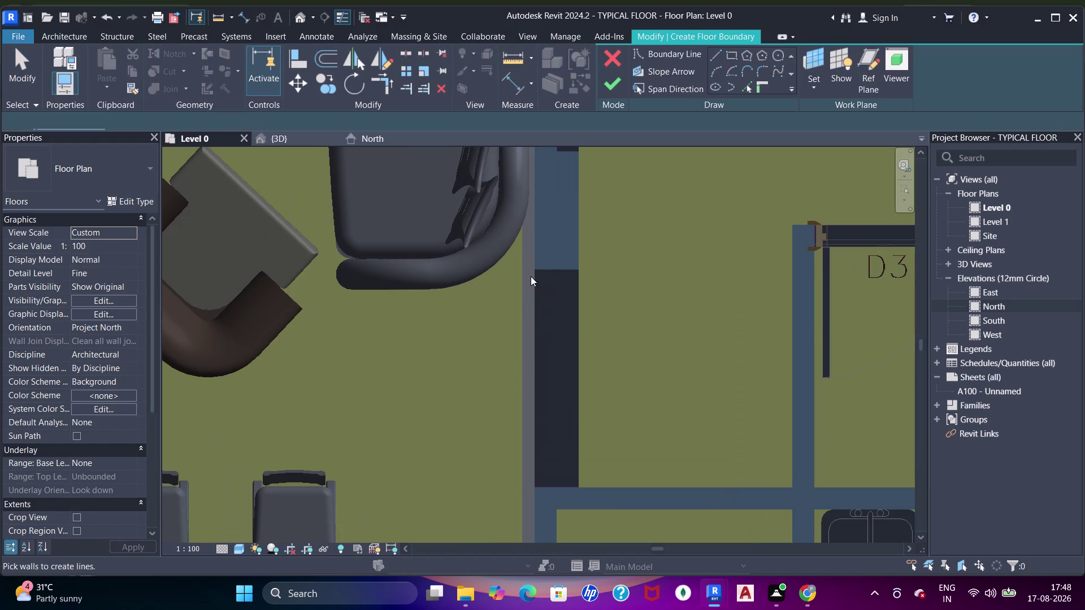
click(729, 54)
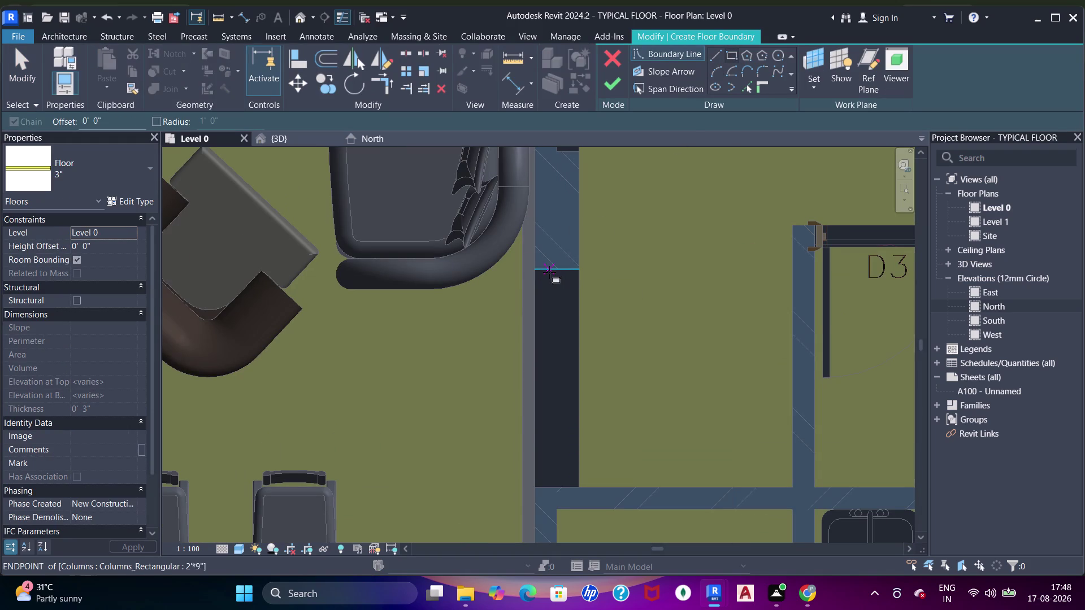
click(539, 272)
middle_drag(578, 462, 572, 315)
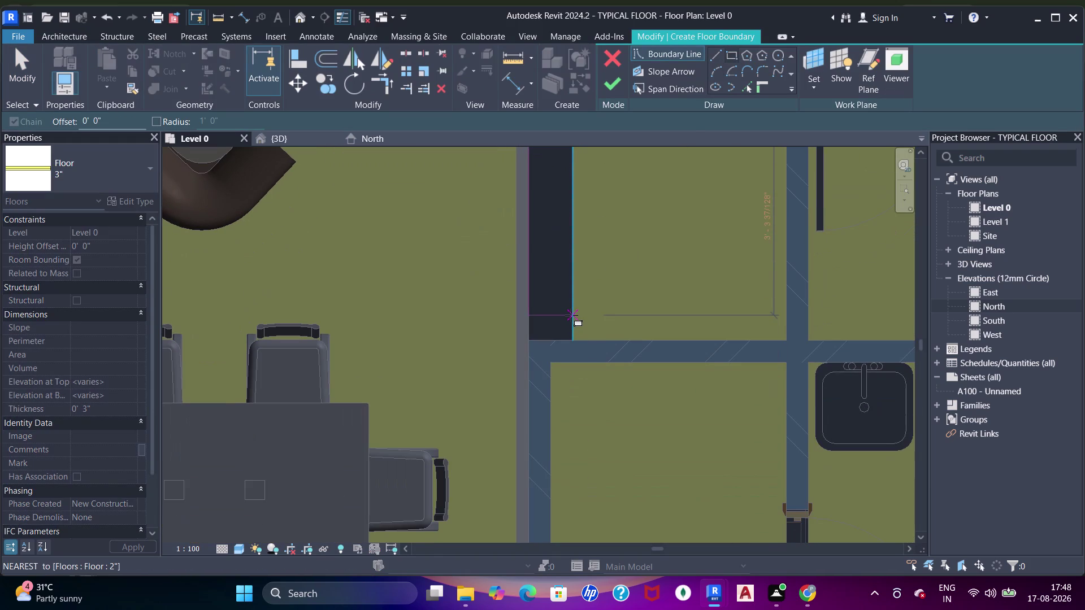
click(573, 339)
scroll(down, 3)
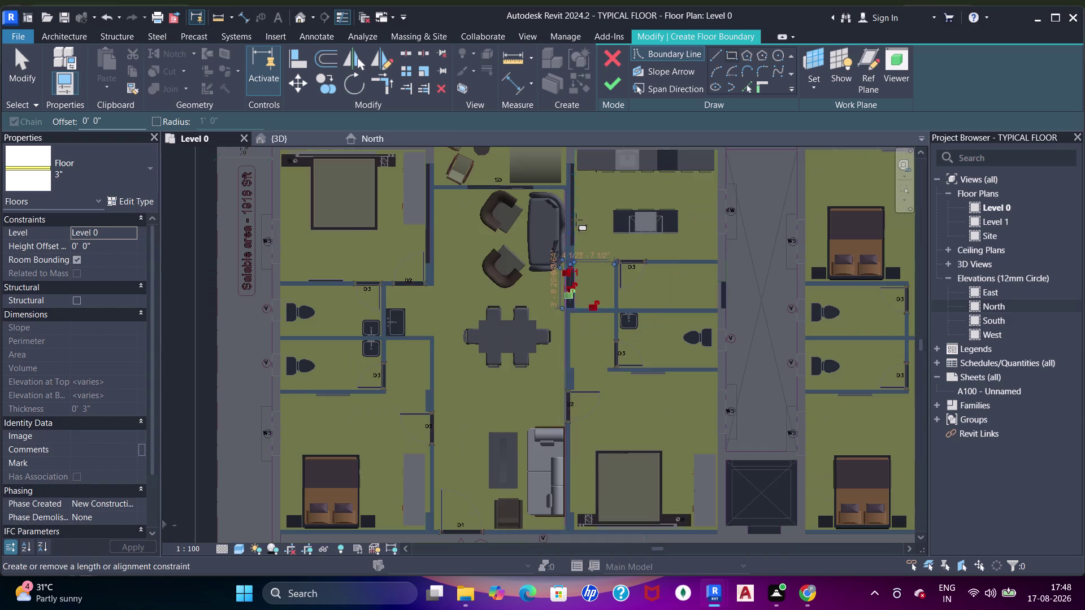
scroll(down, 3)
middle_drag(594, 312, 594, 209)
scroll(up, 3)
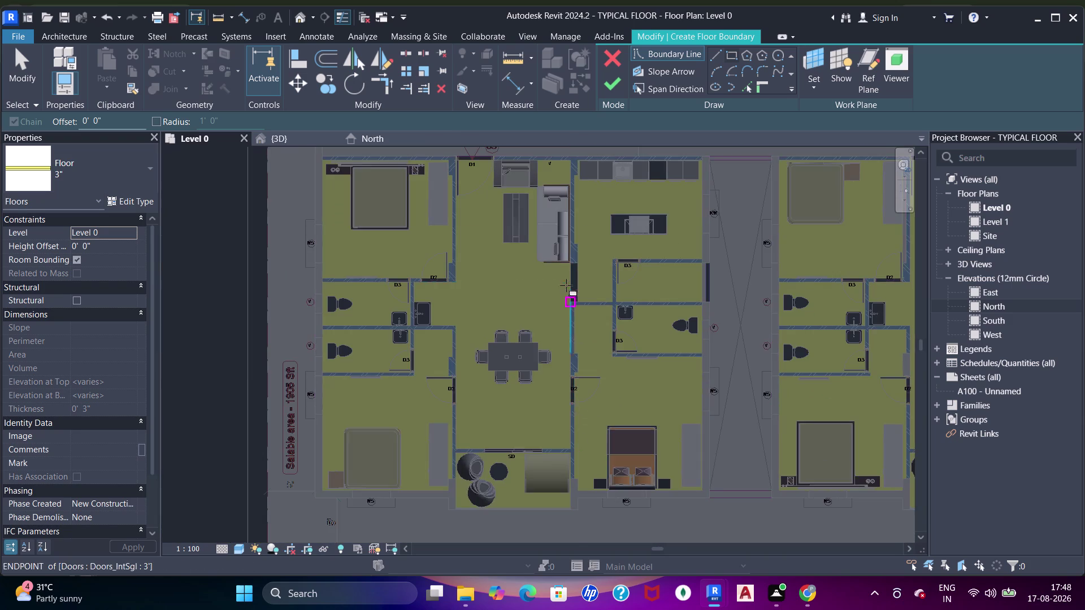
scroll(up, 3)
click(576, 235)
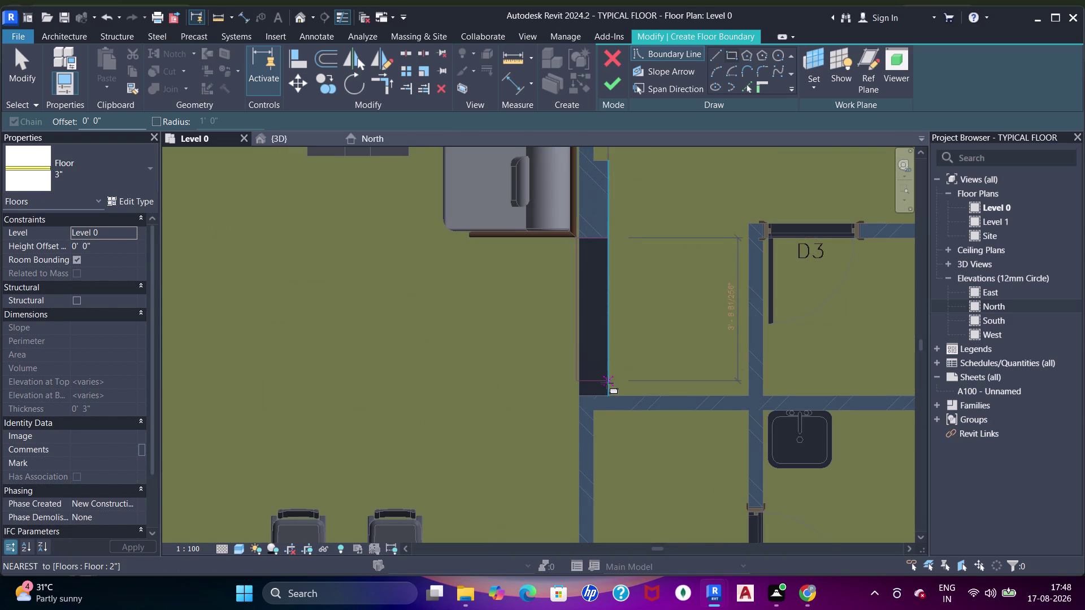
click(607, 395)
Complete the floor boundary outline along the wall strip.
scroll(down, 3)
middle_drag(674, 342, 546, 338)
scroll(down, 3)
middle_drag(677, 304, 522, 301)
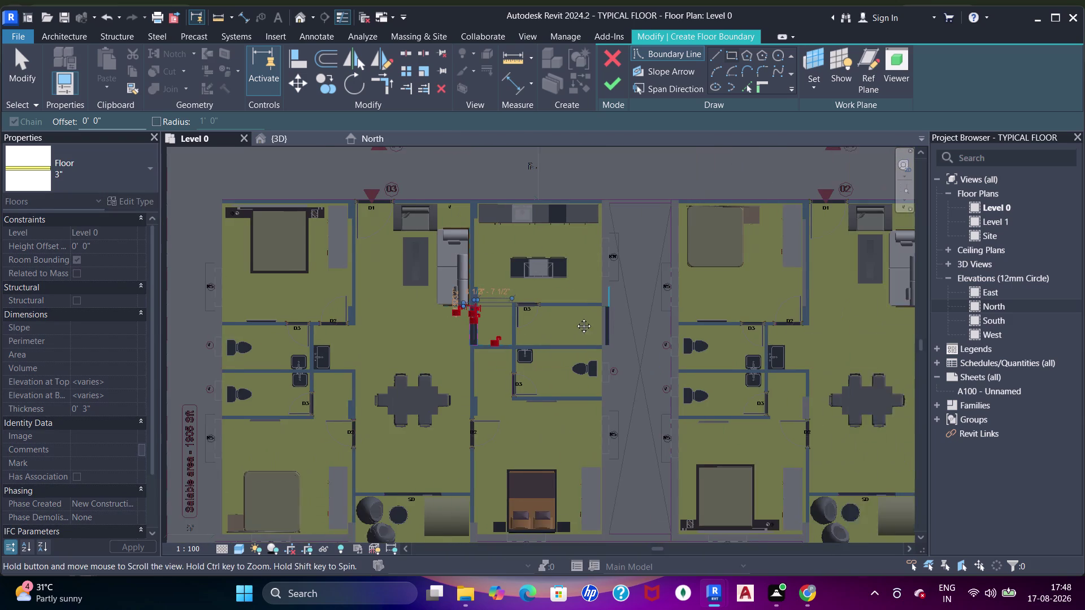
middle_drag(681, 314, 540, 301)
scroll(up, 3)
scroll(up, 3)
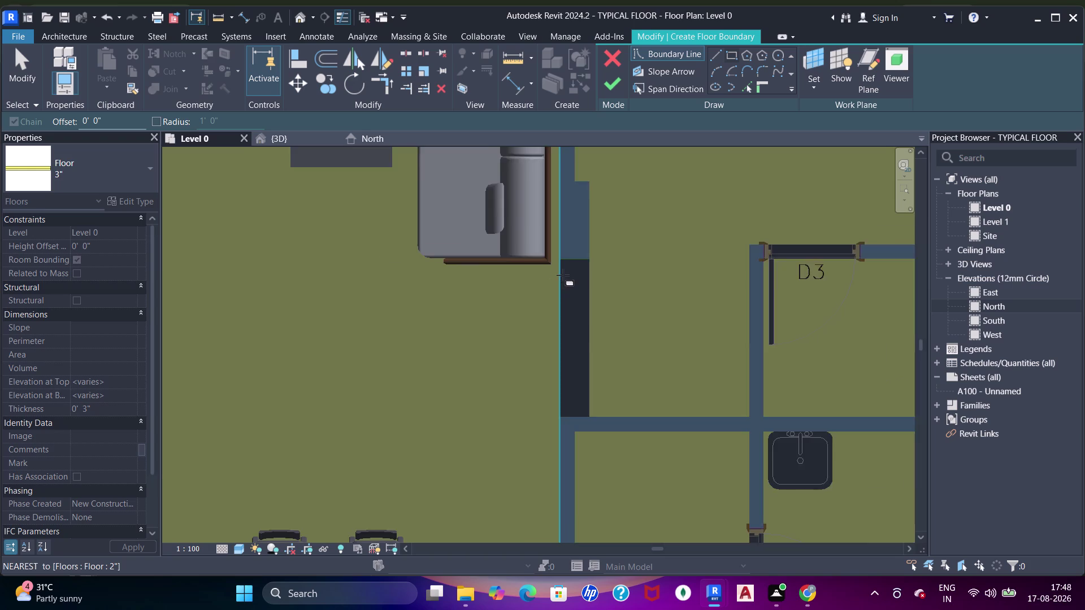
scroll(up, 3)
click(560, 248)
middle_drag(578, 383, 572, 276)
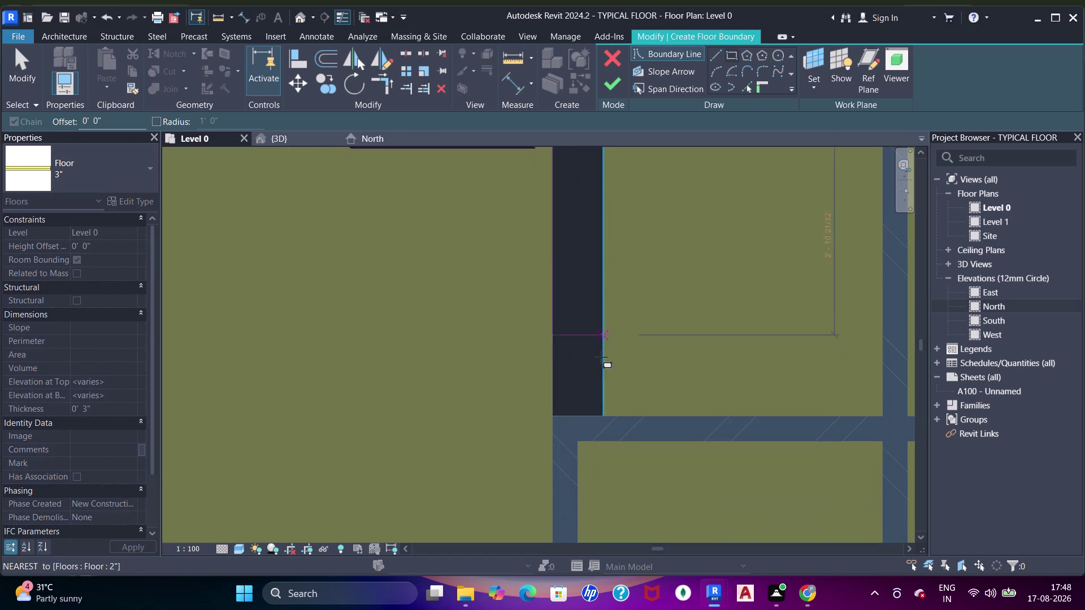
click(607, 417)
Set the floor's Height Offset to 3", finish the floor, and open the 3D view.
click(103, 249)
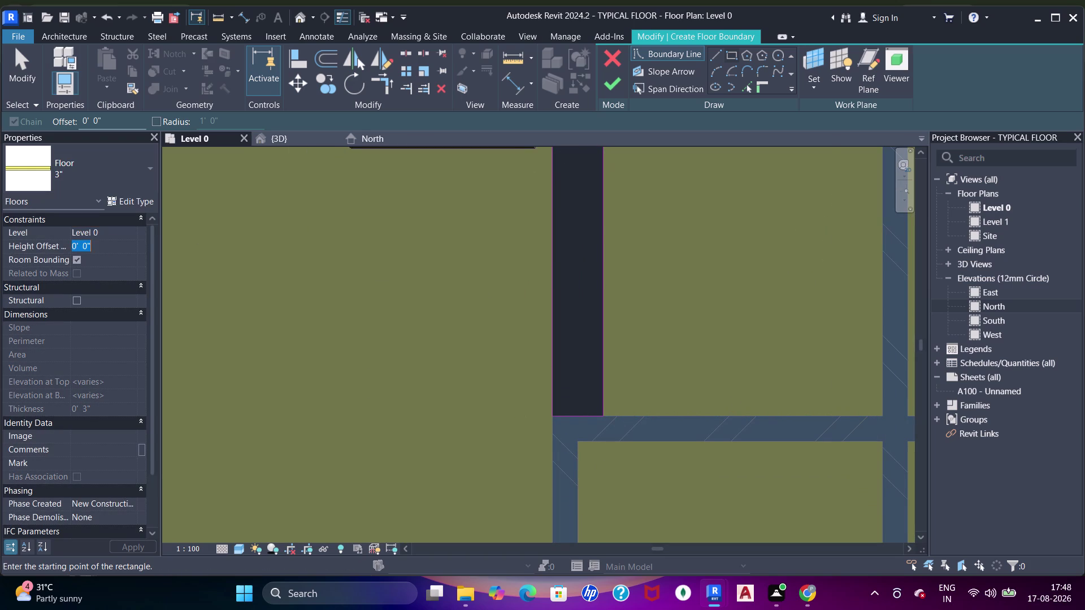
text(3")
key(Return)
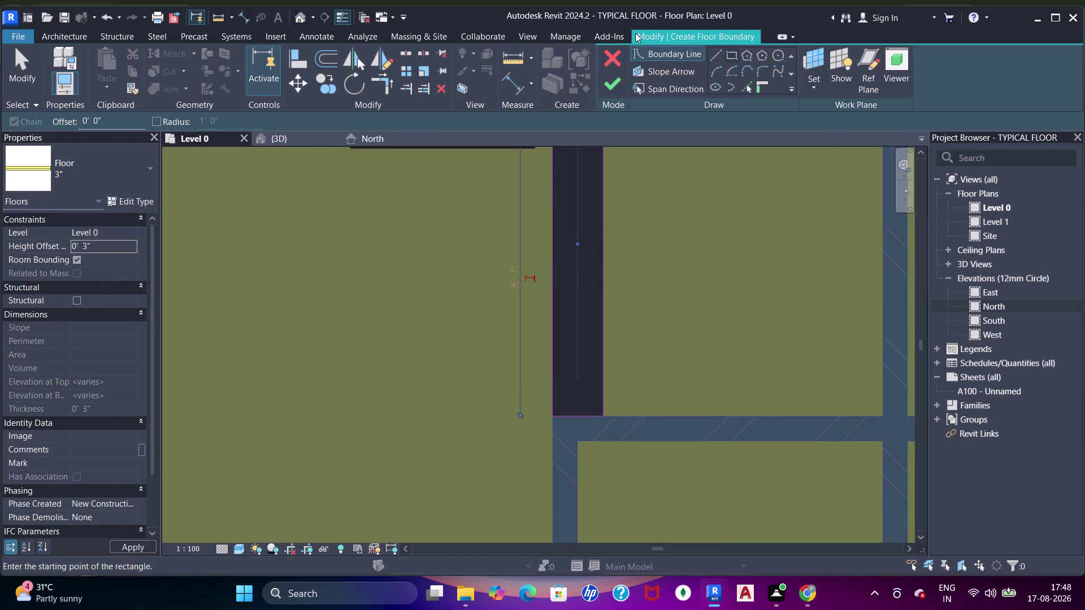
click(616, 82)
scroll(down, 3)
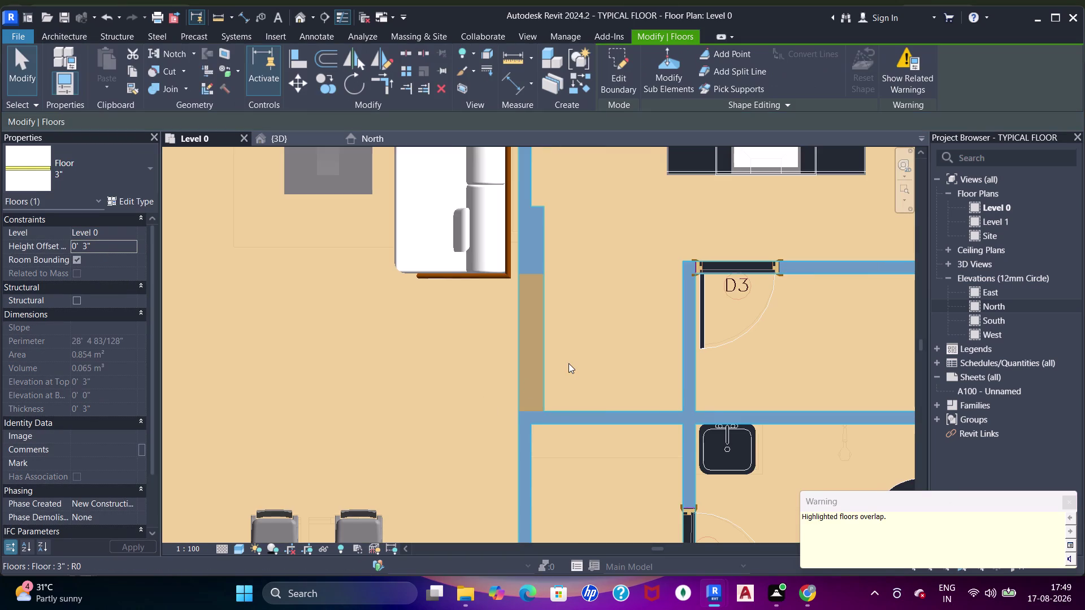
click(295, 138)
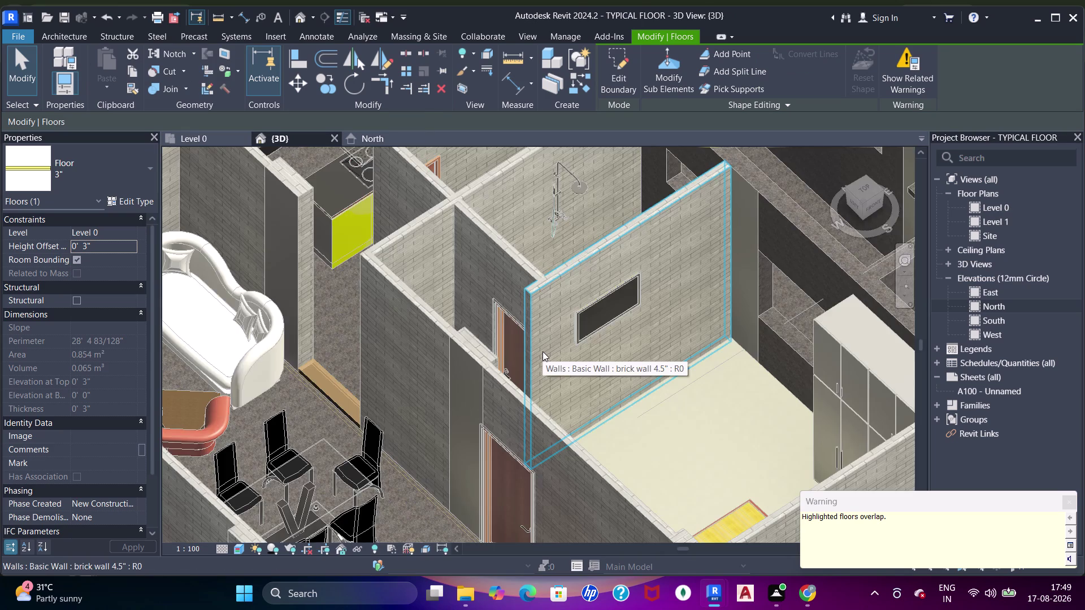
Around the kitchen, clear the floor selection and cycle the highlight from wall to floor.
scroll(down, 3)
middle_drag(585, 383, 503, 258)
scroll(up, 3)
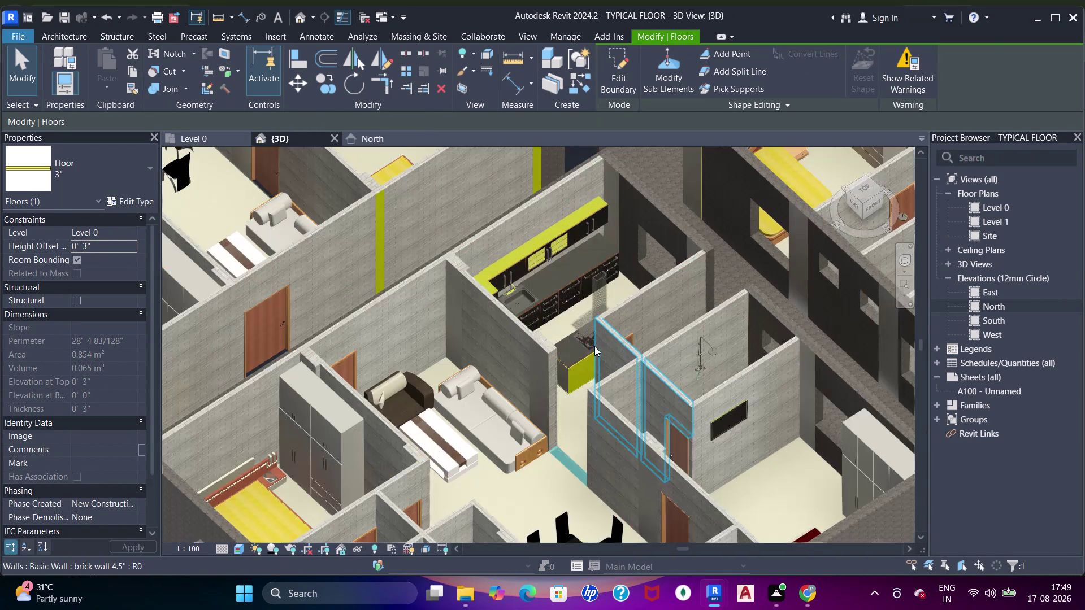
key(Escape)
key(Escape)
scroll(up, 3)
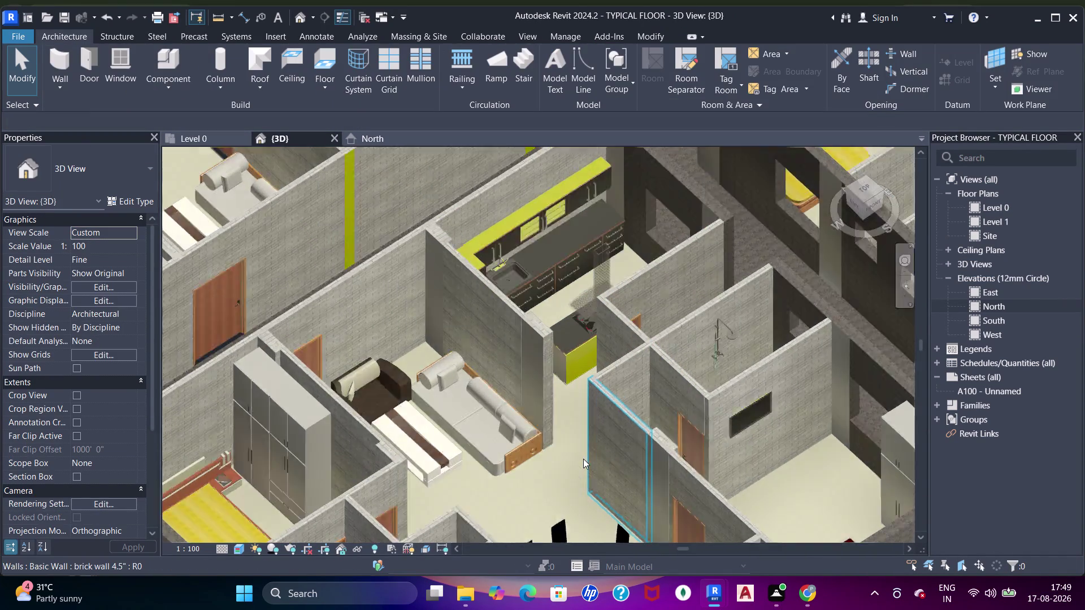
scroll(up, 3)
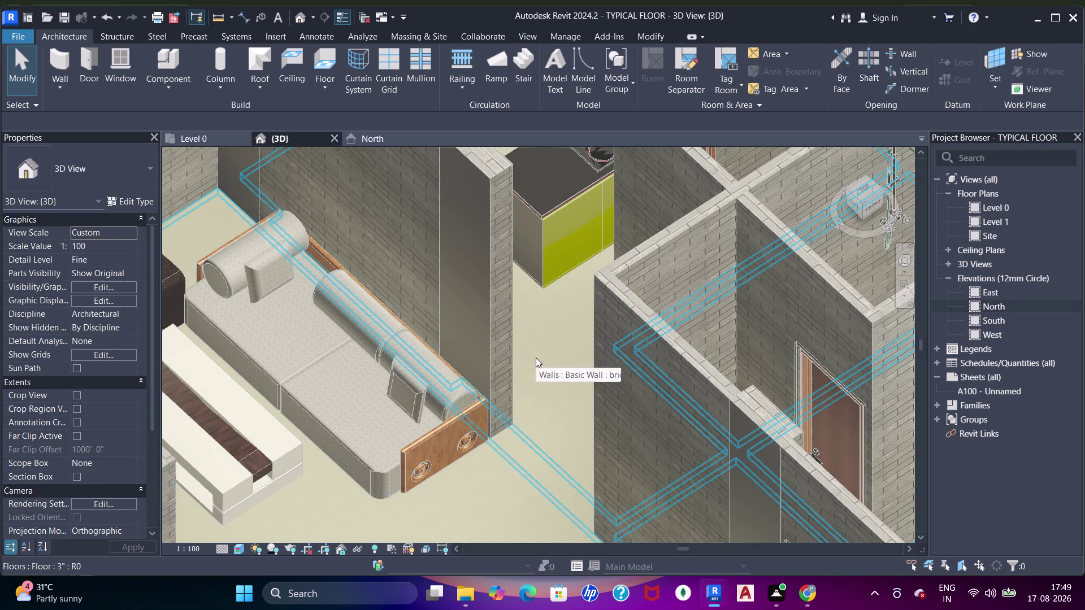
key(j)
key(j)
key(j)
drag(534, 459, 540, 454)
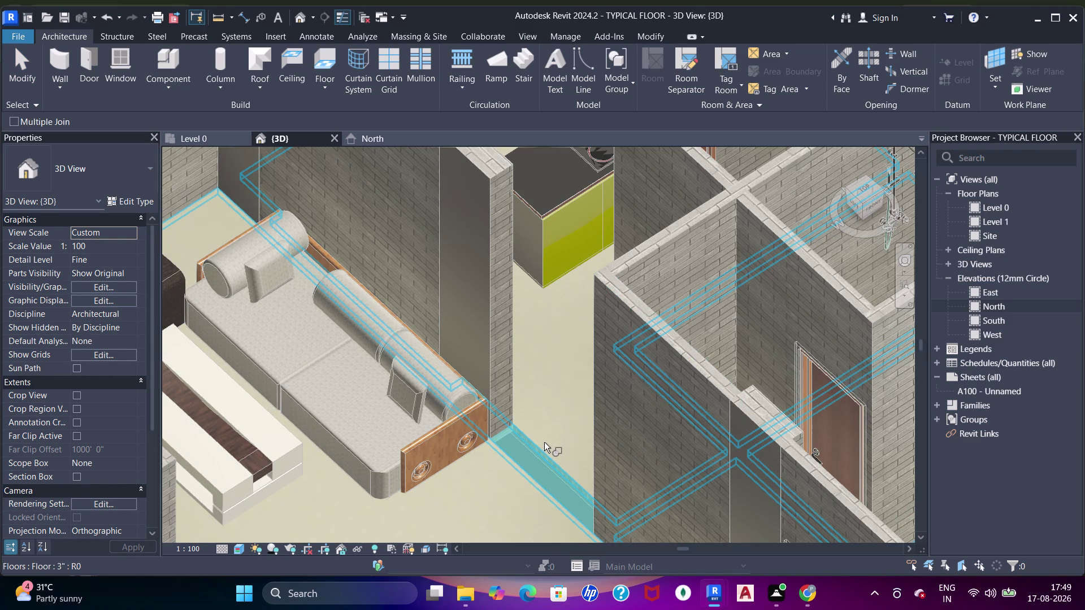
click(544, 439)
Bring the dining-area wall into view and select the narrow 3" floor strip beside it.
scroll(down, 3)
middle_drag(475, 320, 502, 341)
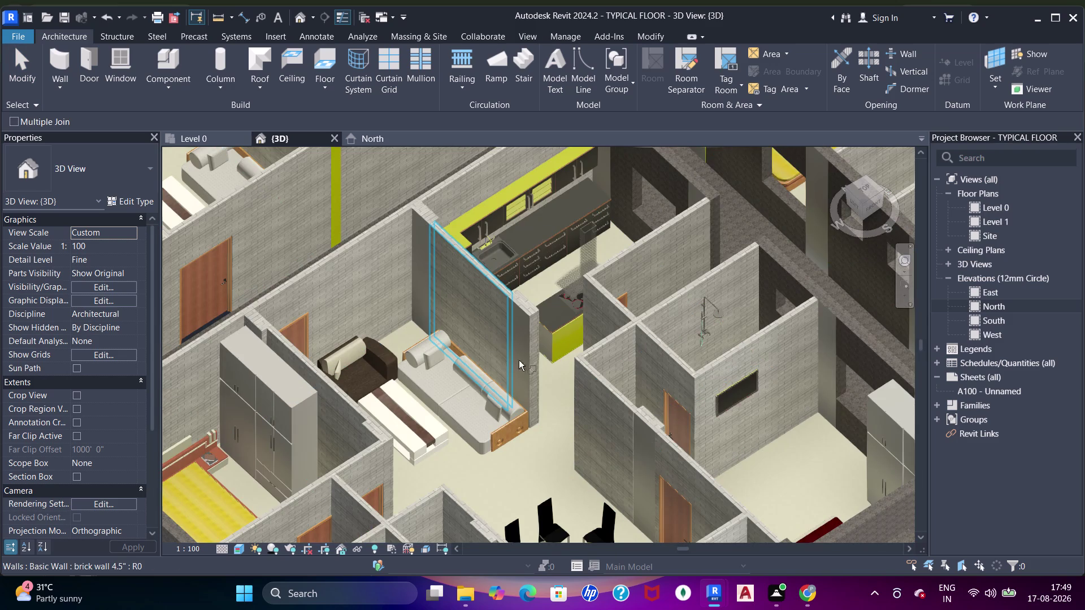
middle_drag(501, 341, 695, 477)
middle_drag(381, 211, 474, 330)
scroll(up, 3)
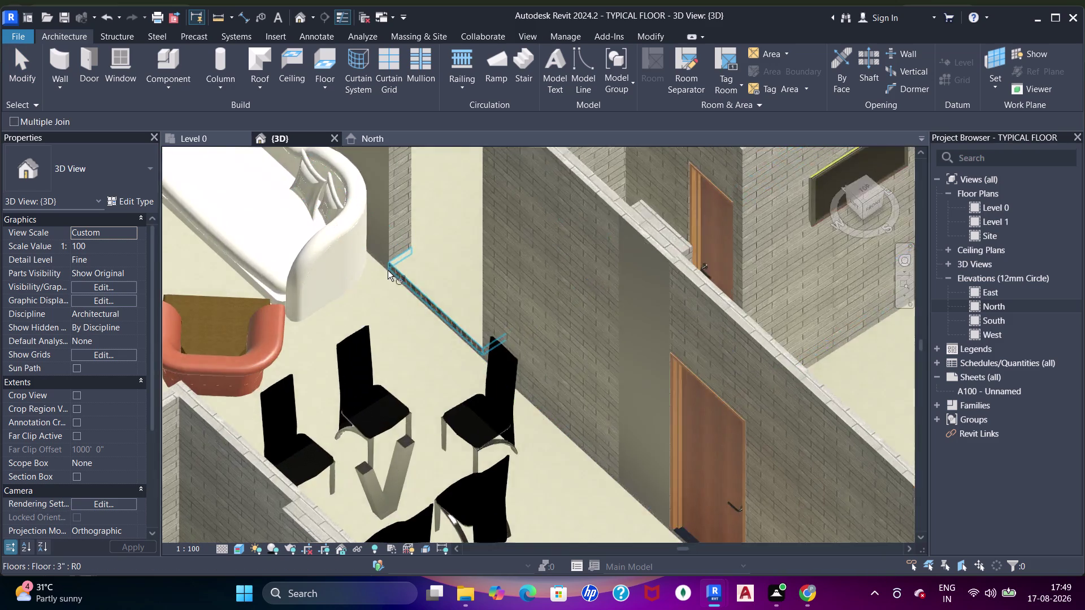
scroll(up, 3)
scroll(down, 3)
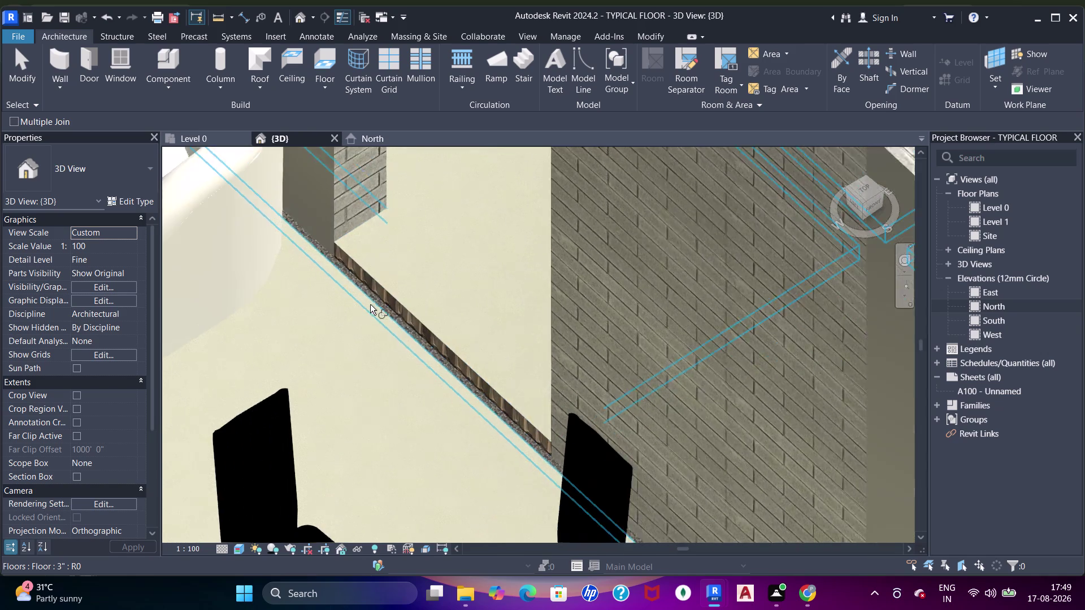
scroll(down, 3)
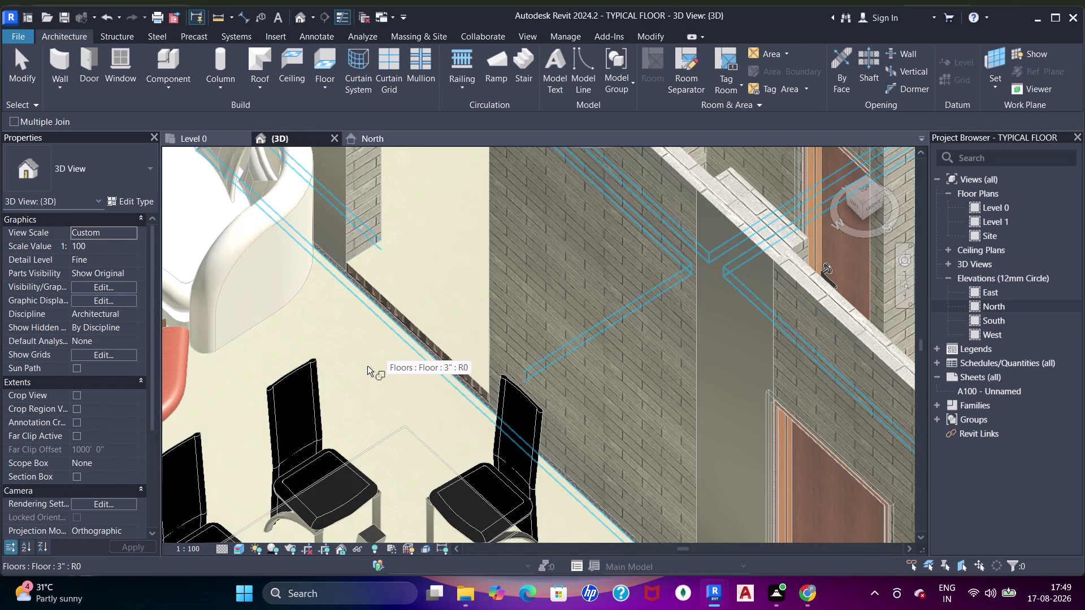
click(346, 381)
click(415, 308)
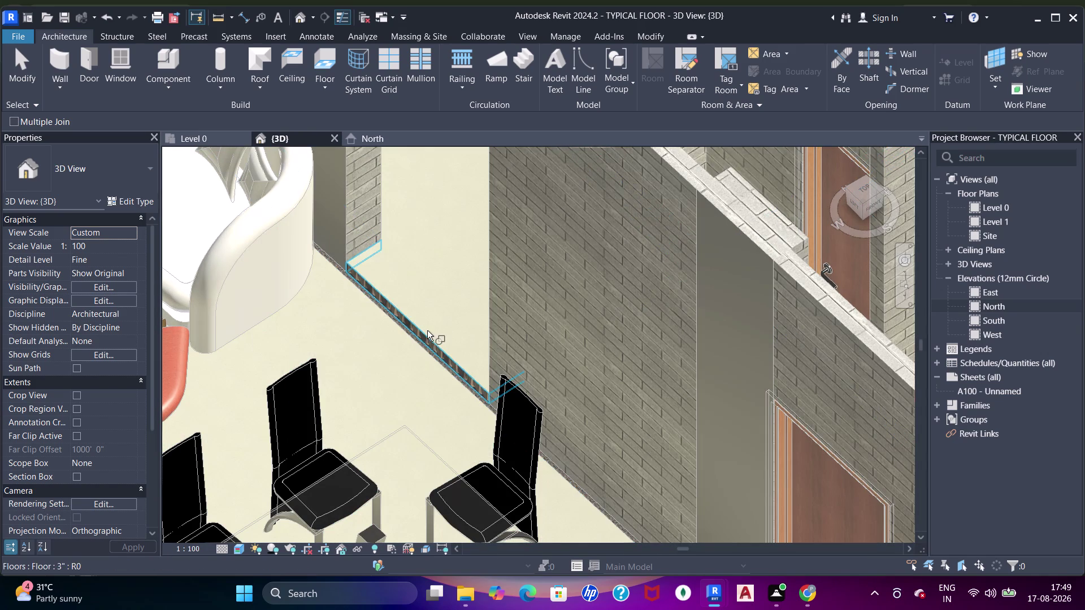
key(Escape)
key(Escape)
key(Escape)
click(400, 301)
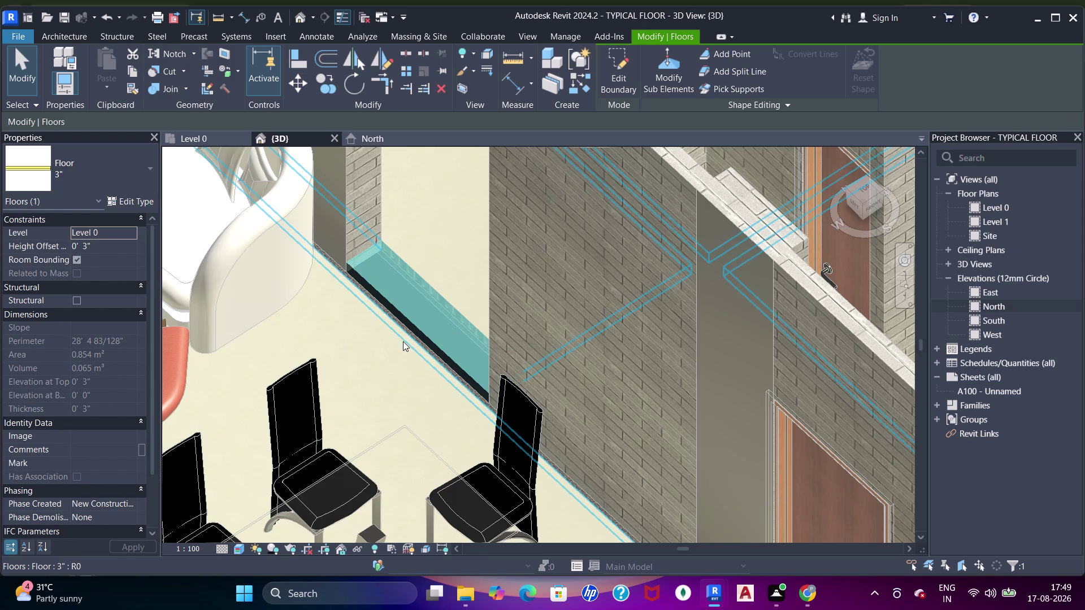
Try selecting the large 3" floor, then reselect the narrow 3" floor strip.
click(367, 382)
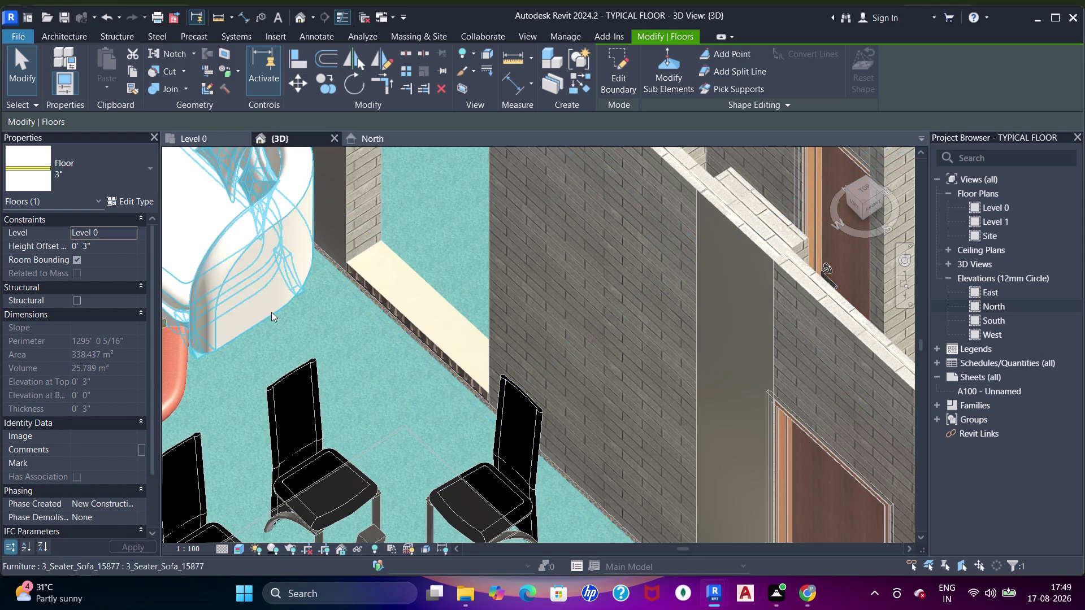
key(Escape)
key(Escape)
click(355, 362)
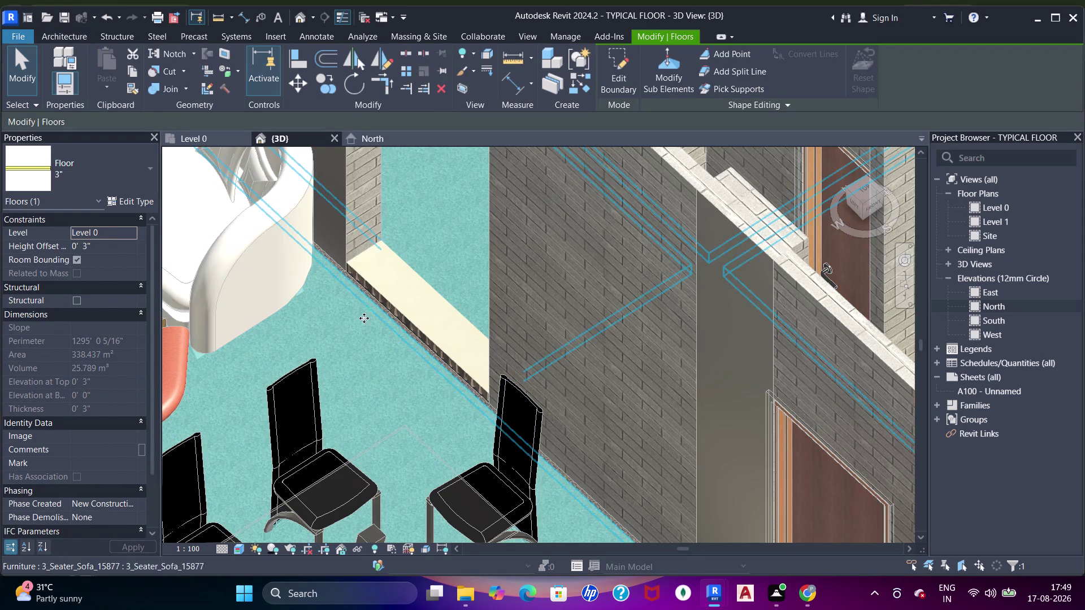
key(Escape)
click(402, 301)
Inspect the wall edge, delete then undo the strip, and open the large 3" floor's boundary sketch.
scroll(down, 3)
middle_drag(423, 326, 467, 263)
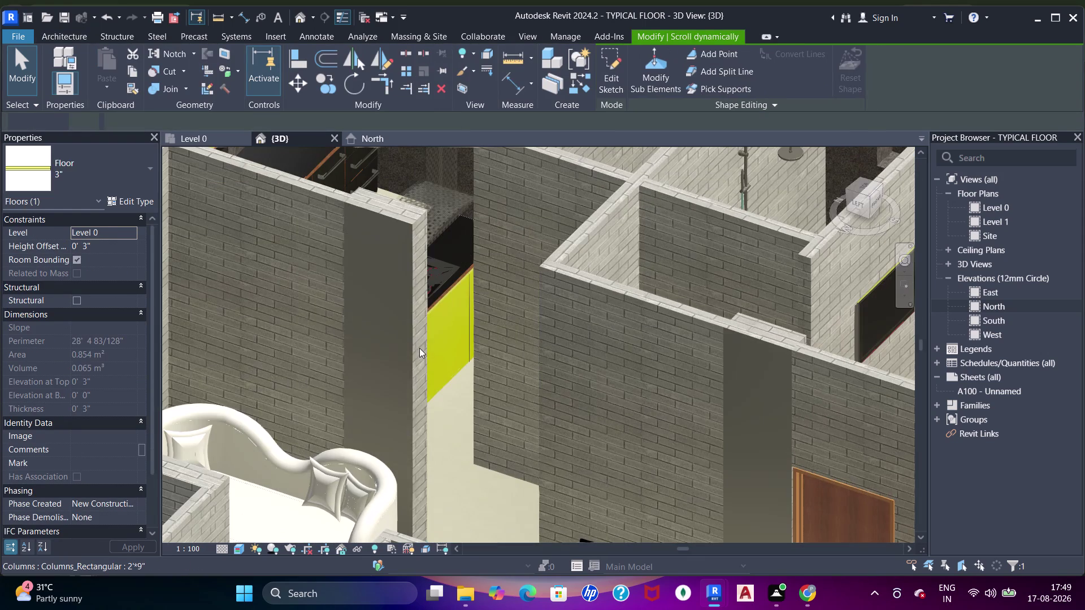
middle_drag(433, 382, 379, 259)
scroll(up, 3)
middle_drag(469, 396, 458, 204)
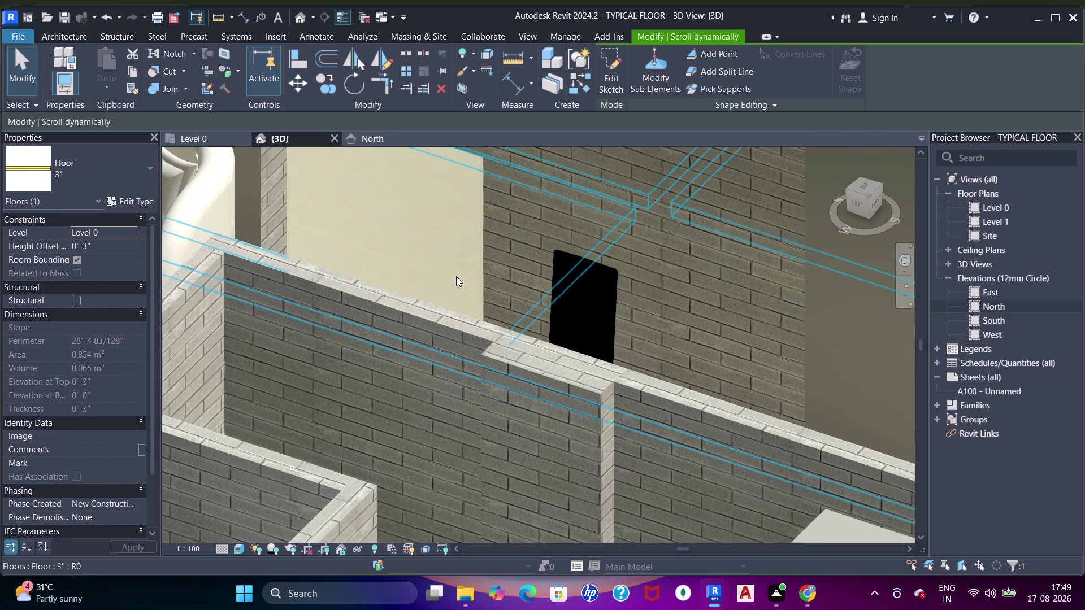
scroll(down, 3)
middle_drag(468, 282, 440, 400)
scroll(up, 3)
middle_drag(395, 186, 444, 285)
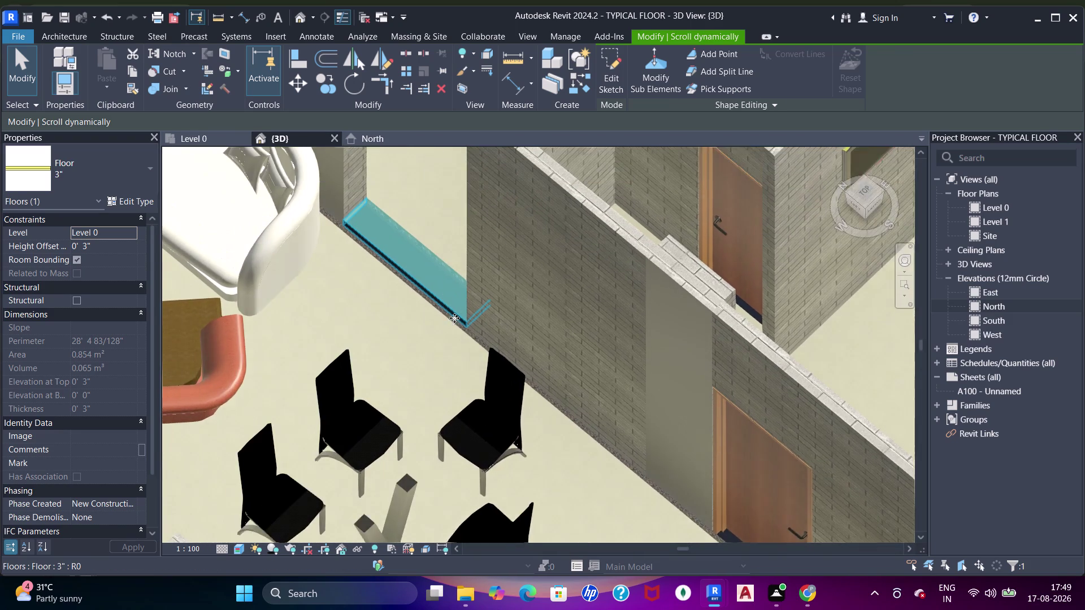
key(Delete)
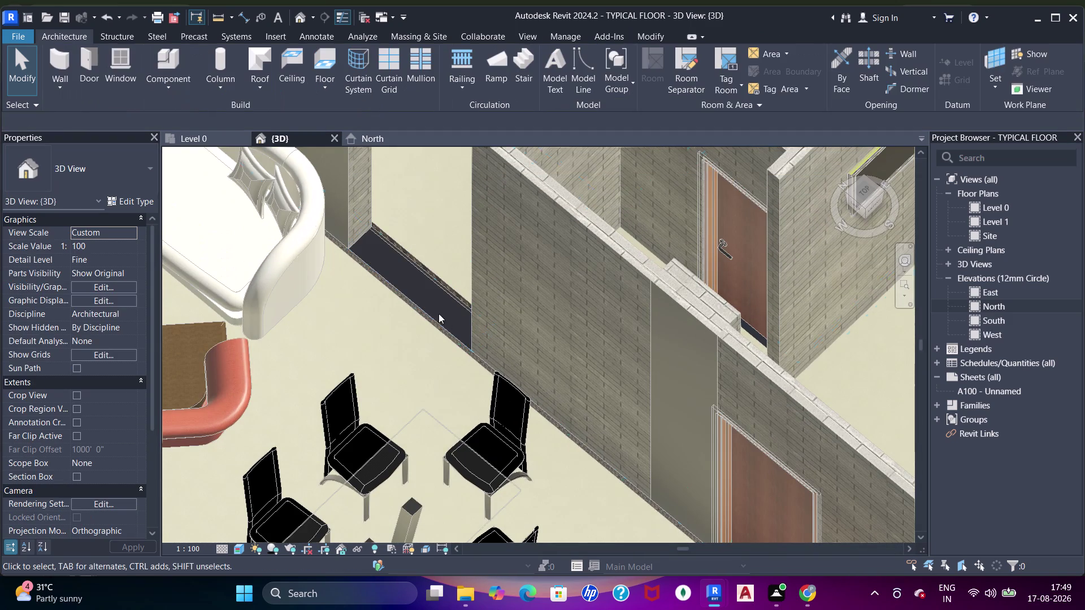
key(ctrl+z)
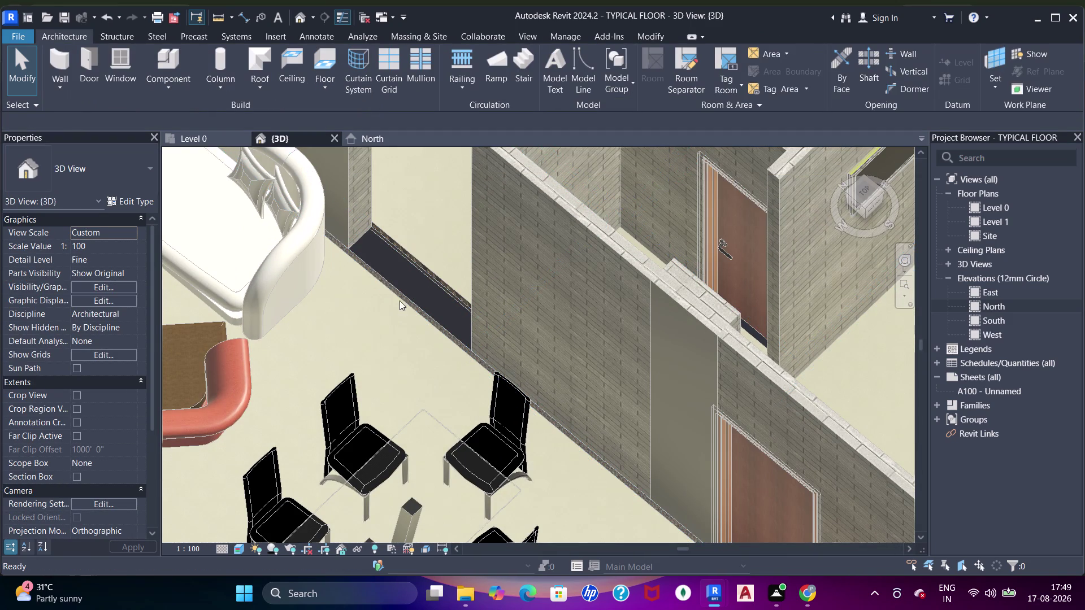
click(382, 304)
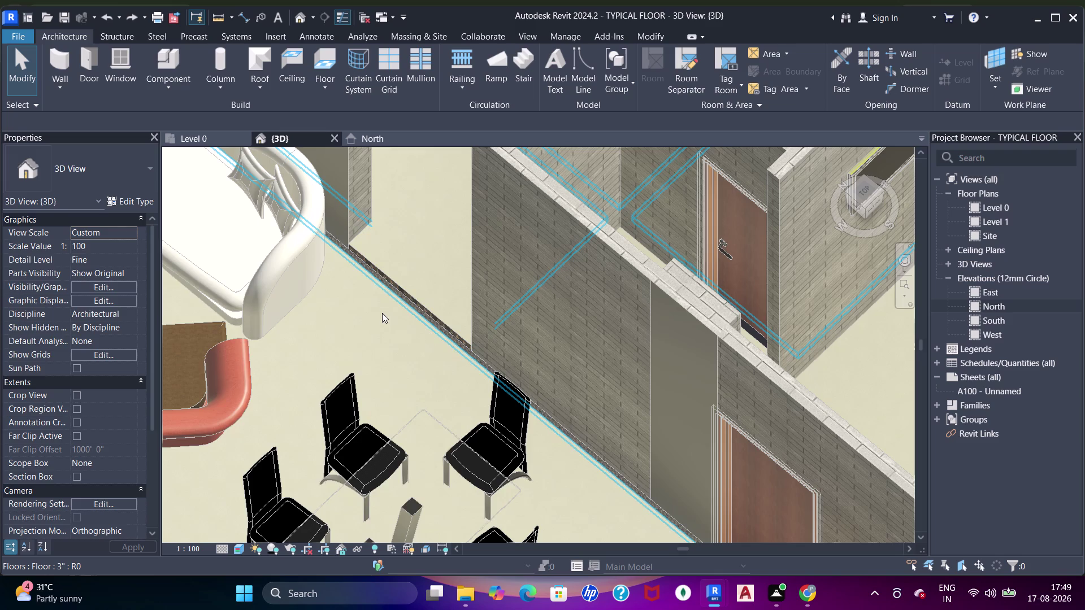
double_click(385, 313)
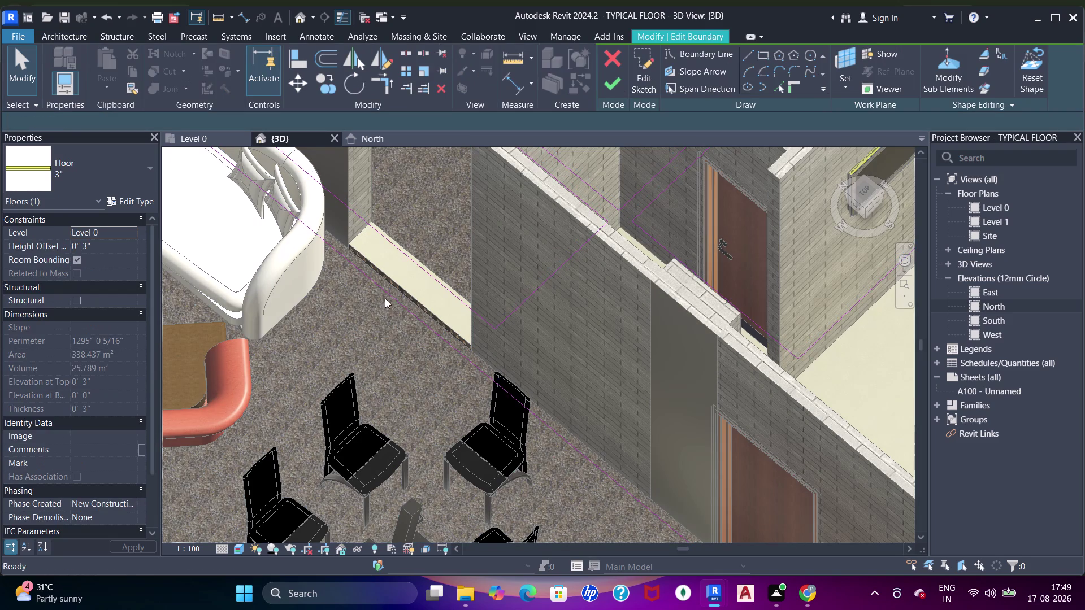
Switch to the Level 0 floor plan and close in on the boundary line beside the sofa.
click(385, 292)
click(210, 139)
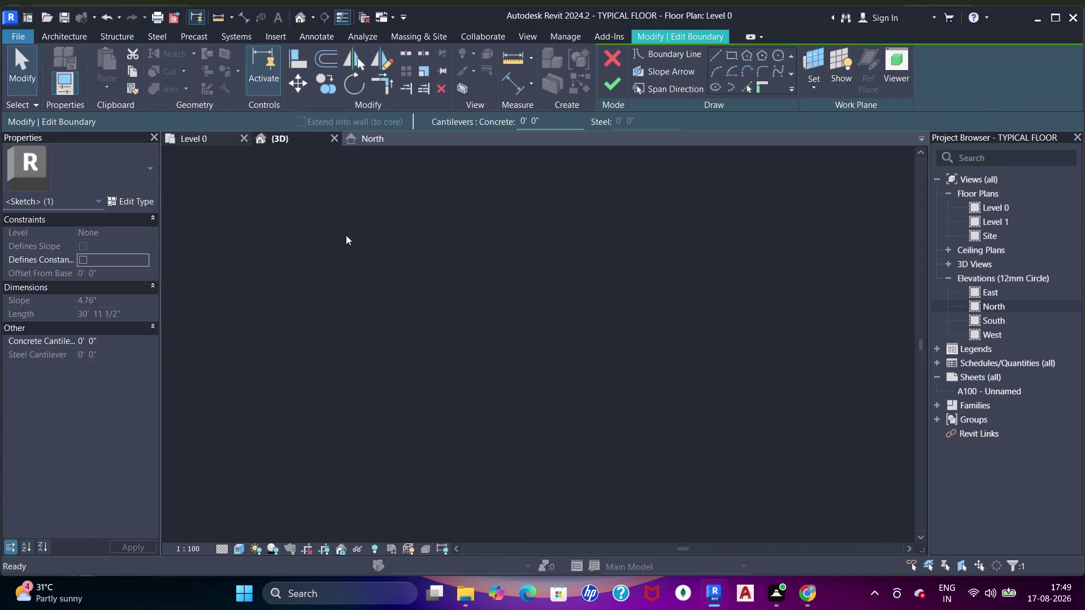
scroll(down, 3)
middle_drag(354, 289, 592, 292)
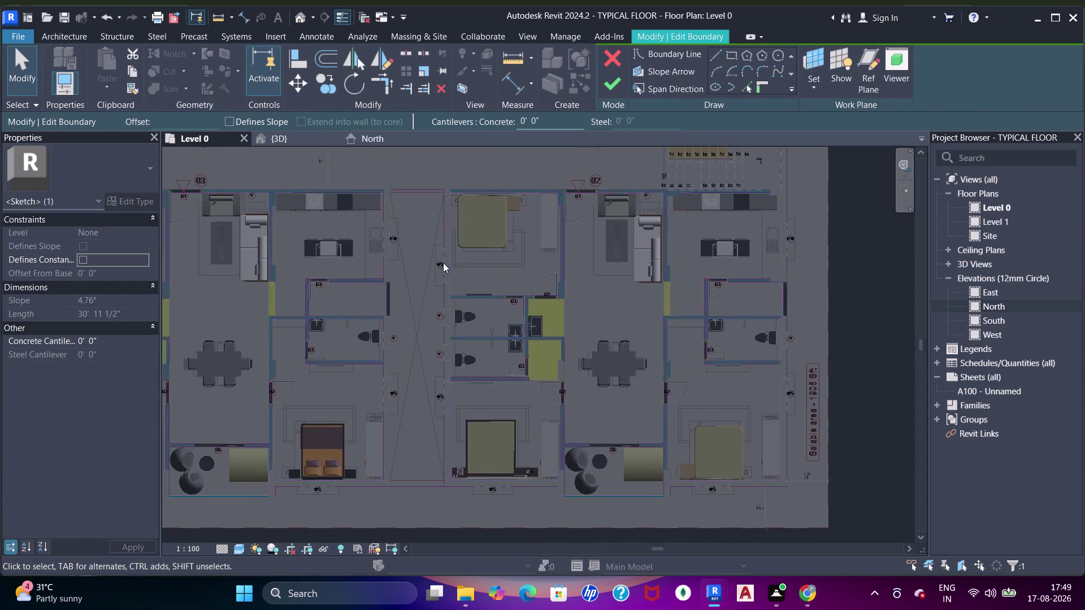
middle_drag(449, 264, 626, 385)
middle_drag(466, 257, 509, 382)
scroll(up, 3)
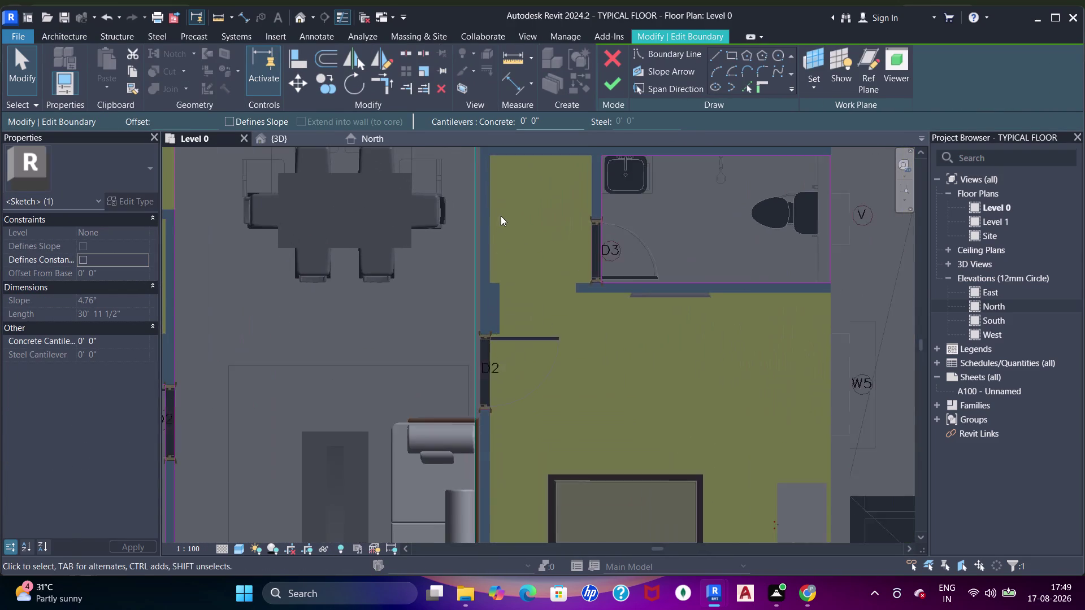
scroll(up, 3)
middle_drag(504, 229, 546, 394)
scroll(down, 3)
middle_drag(536, 266, 533, 499)
scroll(up, 3)
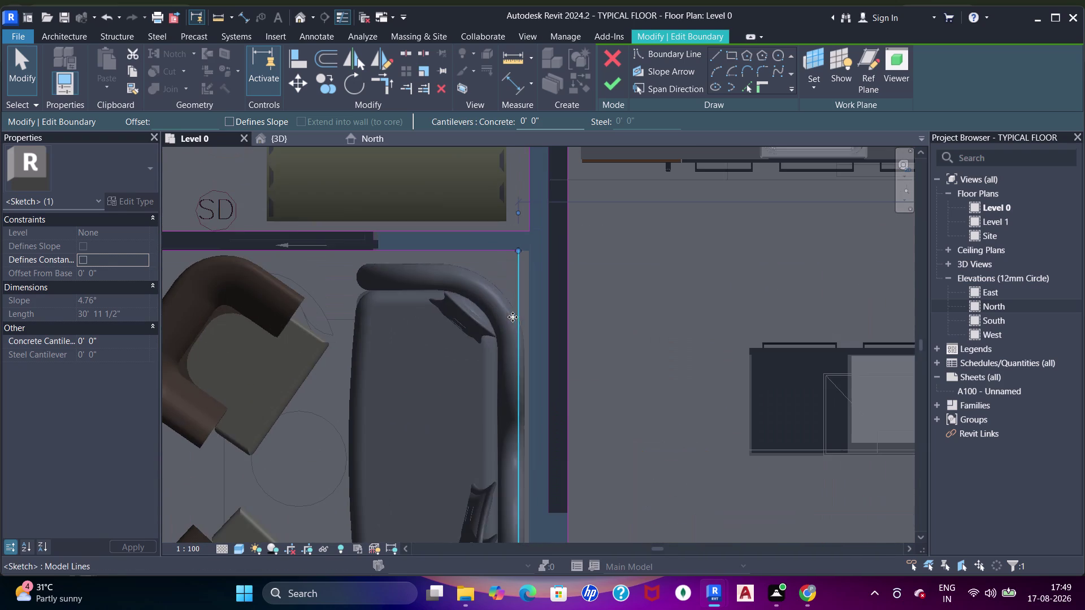
Align the floor boundary line onto the wall face and check the aligned edge.
key(a)
key(a)
key(a)
click(530, 313)
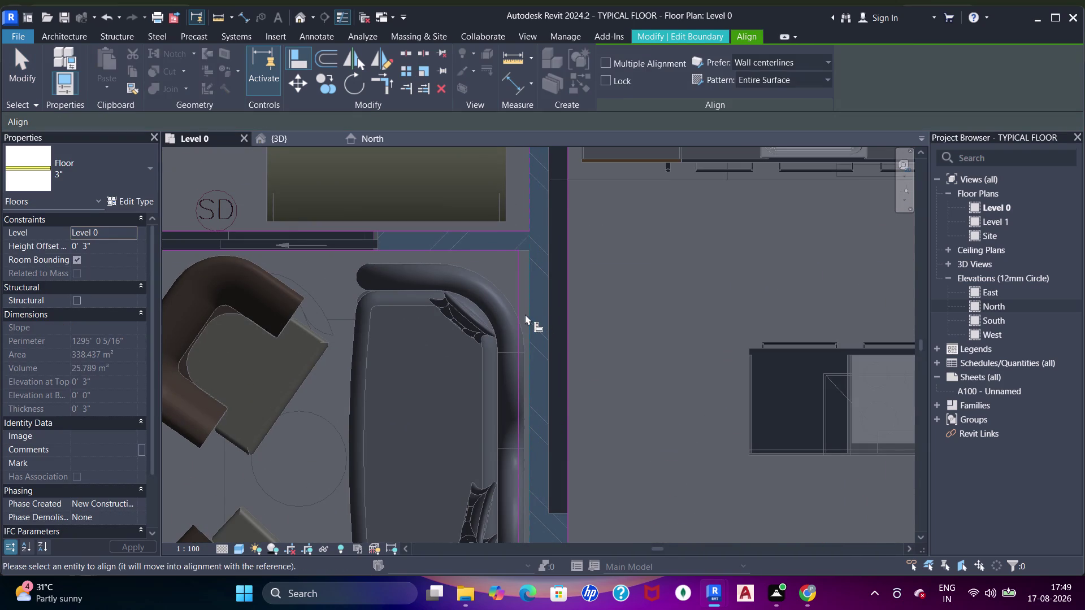
click(517, 320)
scroll(down, 3)
middle_drag(560, 399, 575, 256)
scroll(up, 3)
scroll(down, 3)
middle_drag(592, 376, 620, 204)
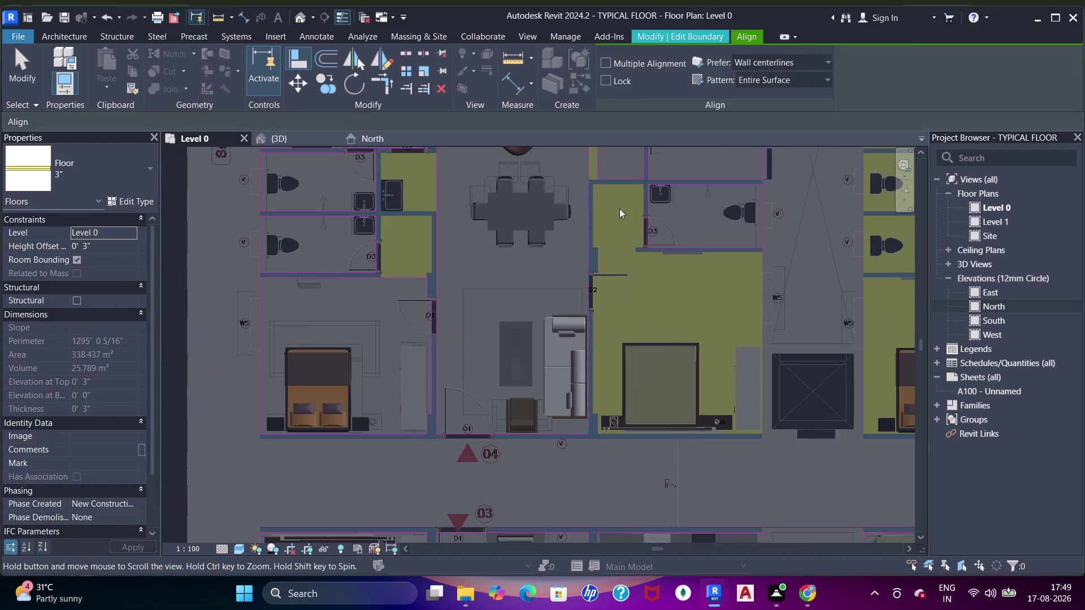
scroll(up, 3)
Exit Align, finish the boundary edit, and return to the {3D} view.
key(Escape)
key(Escape)
key(Escape)
key(Escape)
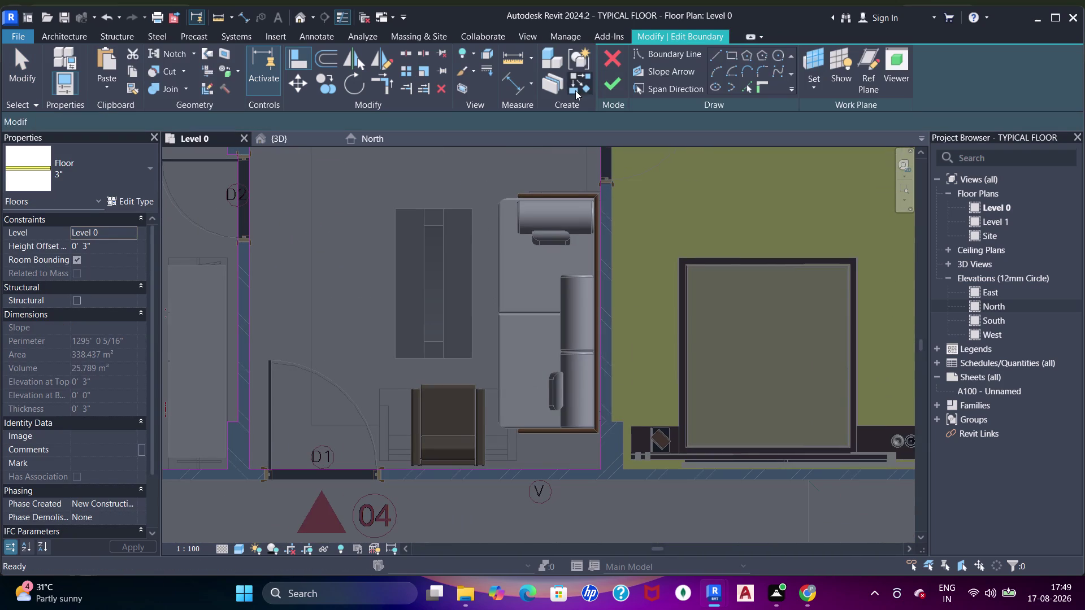
click(606, 85)
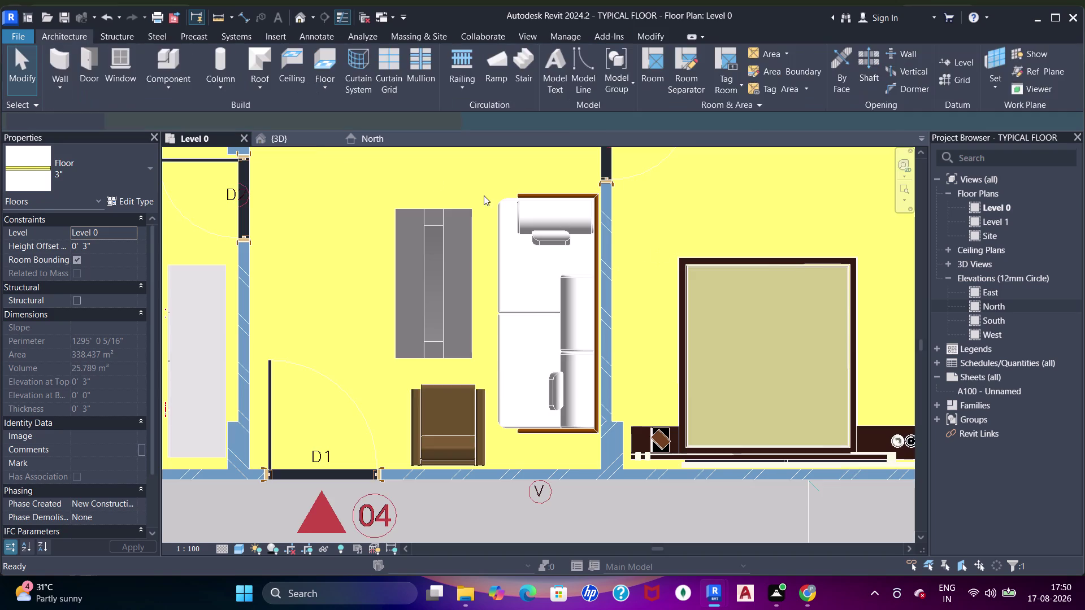
click(294, 138)
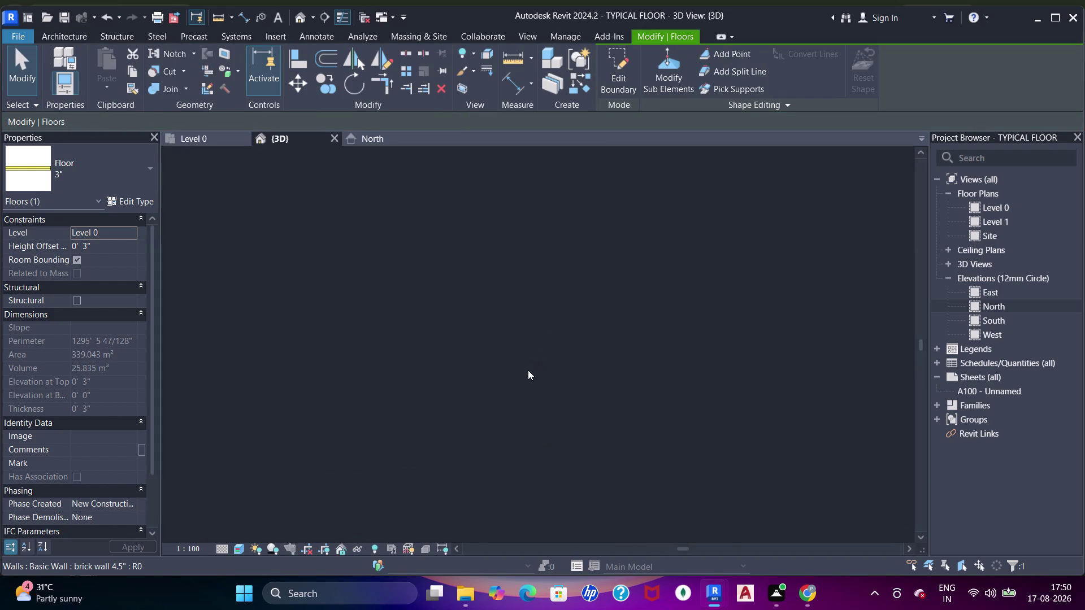
Clear the floor selection and orbit the 3D view along the corrected floor edge.
key(Escape)
key(Escape)
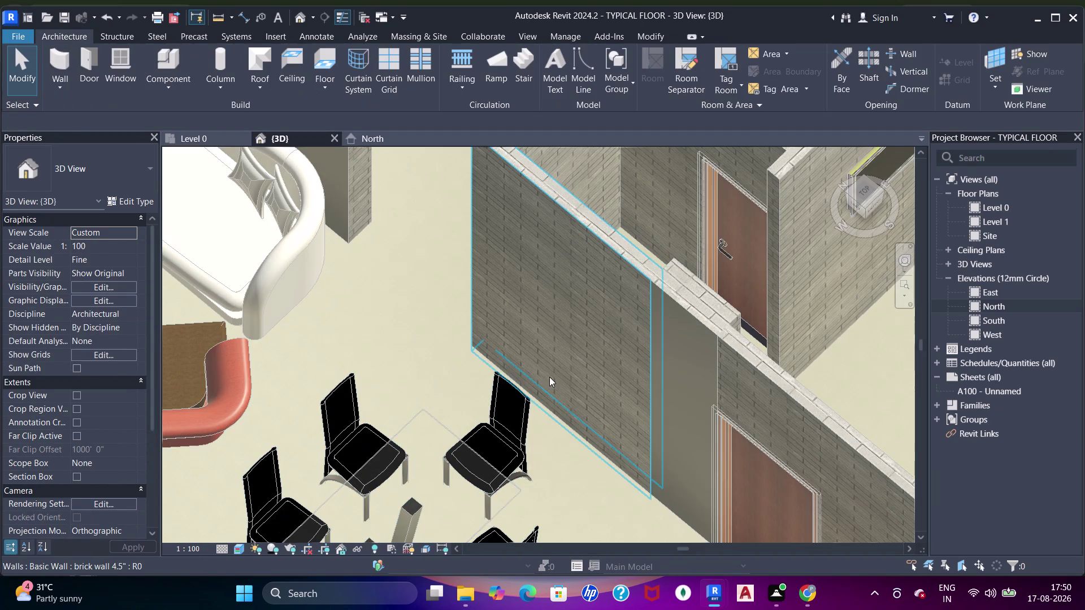
scroll(down, 3)
middle_drag(641, 293, 504, 216)
middle_drag(690, 367, 401, 187)
scroll(down, 3)
middle_drag(636, 344, 530, 278)
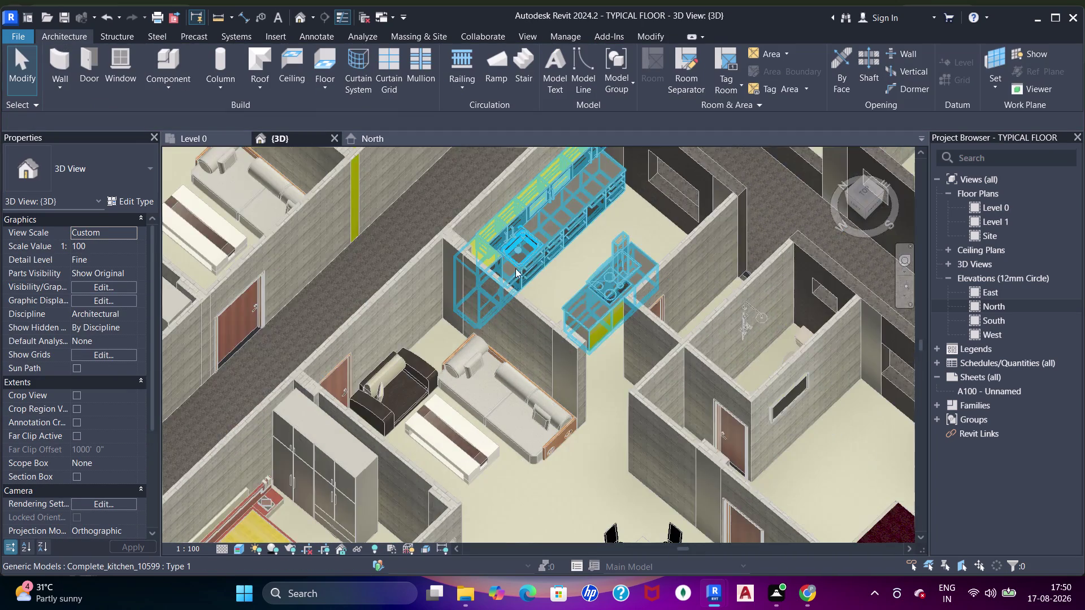
middle_drag(531, 278, 464, 251)
scroll(up, 3)
scroll(down, 3)
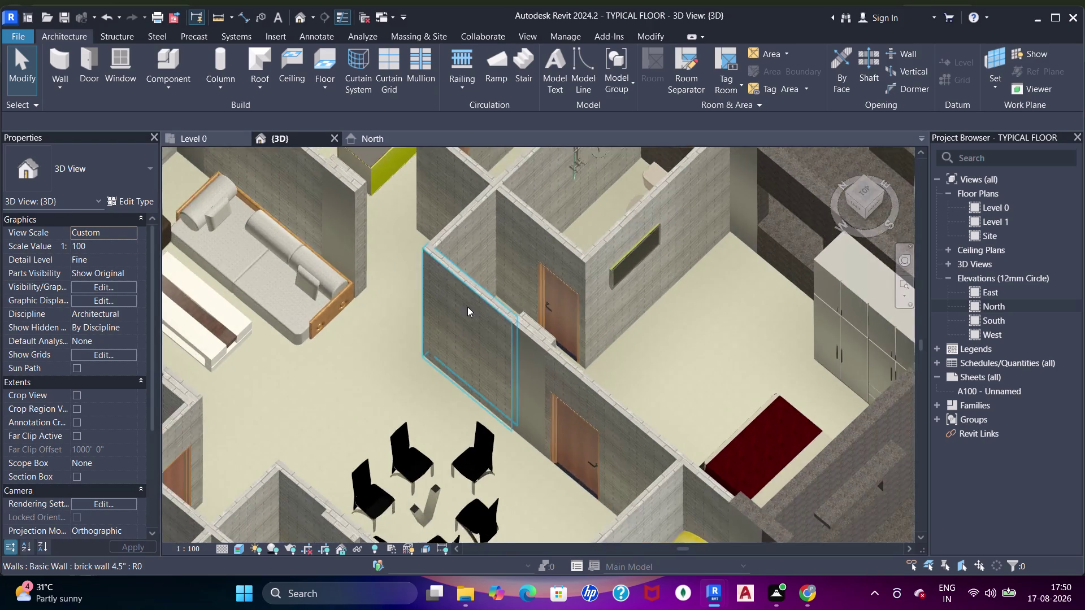
scroll(down, 3)
middle_drag(580, 247, 474, 360)
scroll(down, 3)
middle_drag(602, 227, 500, 367)
middle_drag(634, 230, 578, 351)
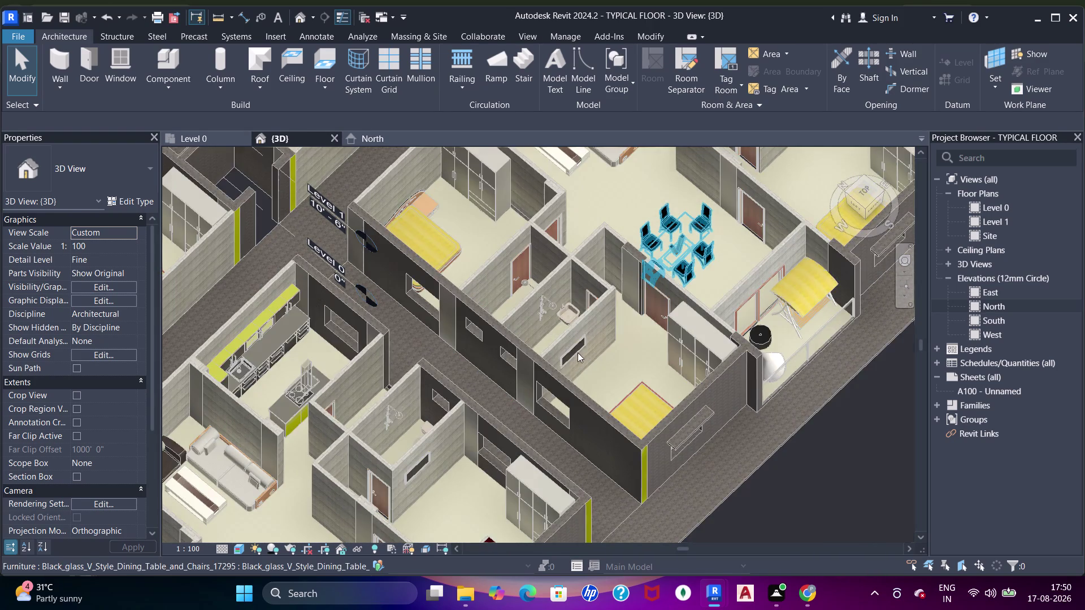
scroll(up, 3)
middle_drag(637, 219, 638, 238)
scroll(up, 3)
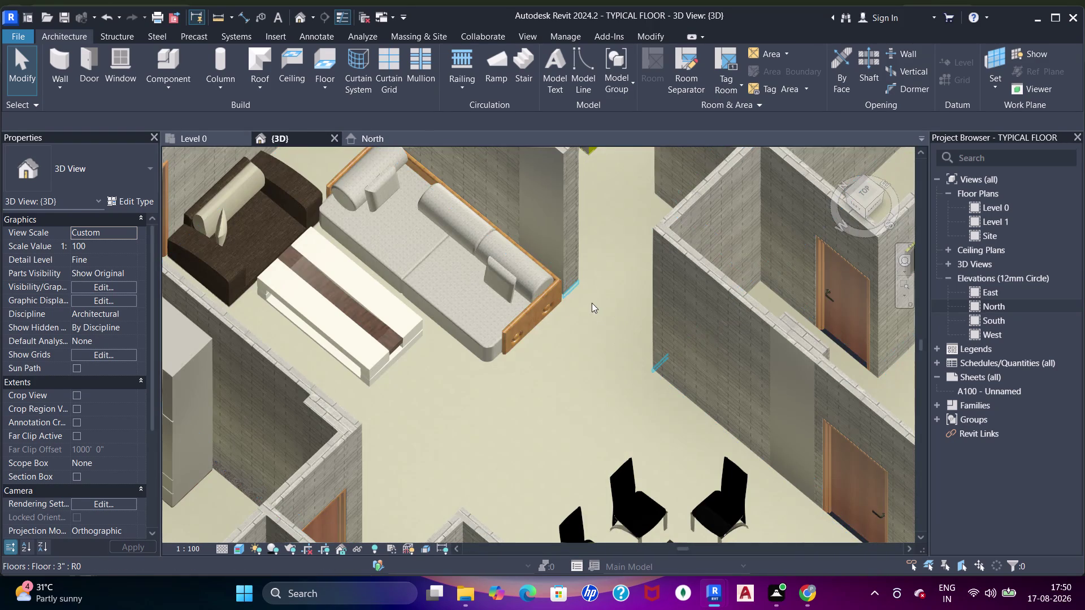
Pan and orbit across the living room, dining area, kitchen and bedrooms.
key(j)
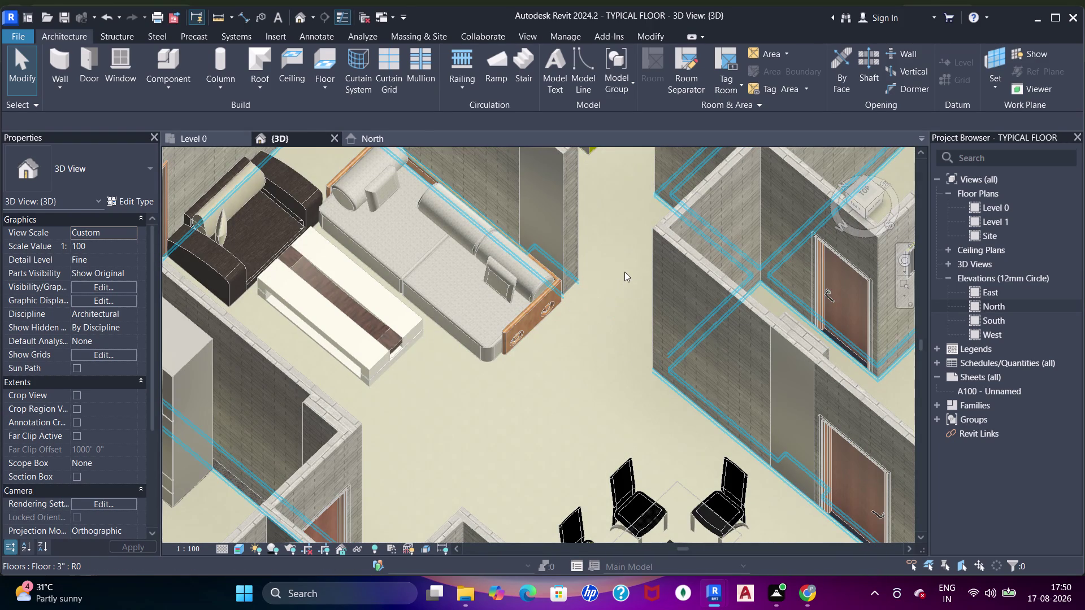
key(j)
key(j)
click(567, 369)
click(604, 314)
scroll(down, 3)
middle_drag(623, 275, 483, 348)
scroll(down, 3)
middle_drag(515, 330, 606, 222)
middle_drag(569, 361, 654, 252)
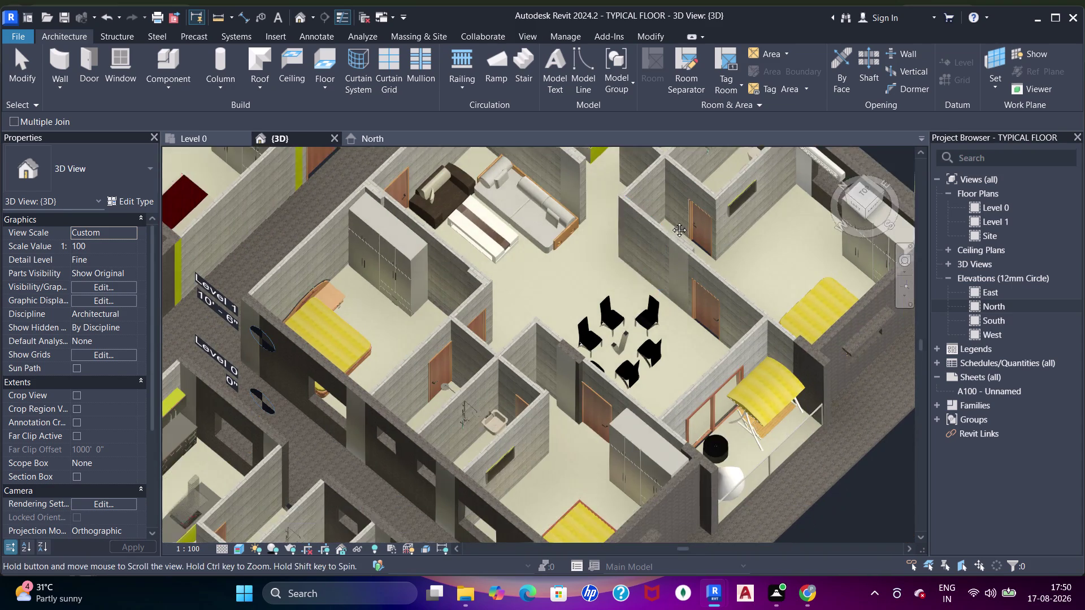
middle_drag(655, 252, 672, 221)
middle_drag(548, 365, 680, 239)
Pan over the central corridor and neighbouring units, orbiting toward the kitchen counters.
key(Escape)
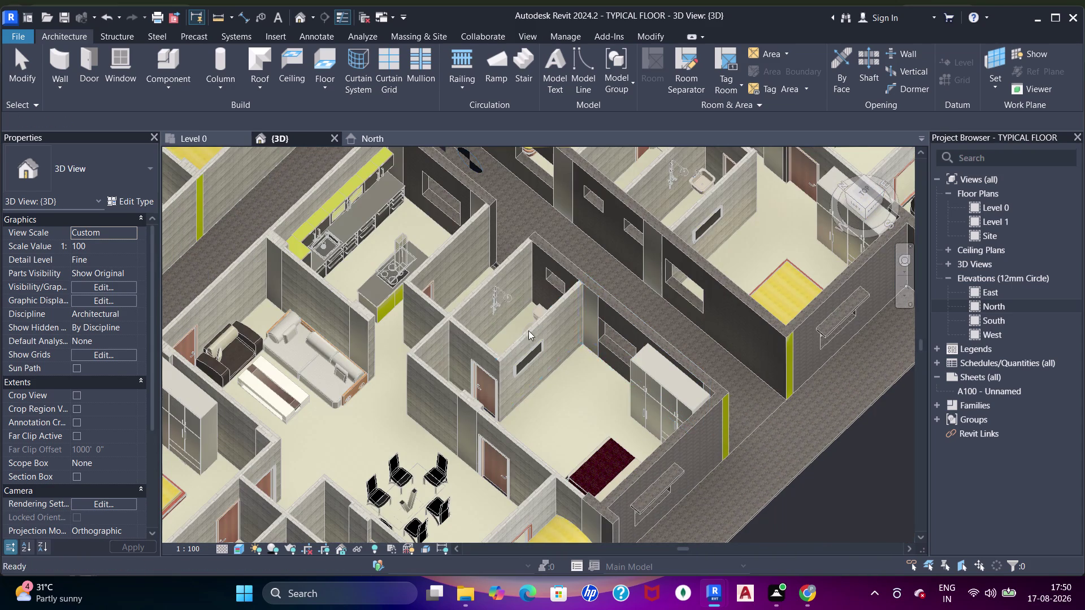
key(Escape)
key(Escape)
scroll(down, 3)
middle_drag(589, 358, 601, 307)
middle_drag(460, 299, 612, 427)
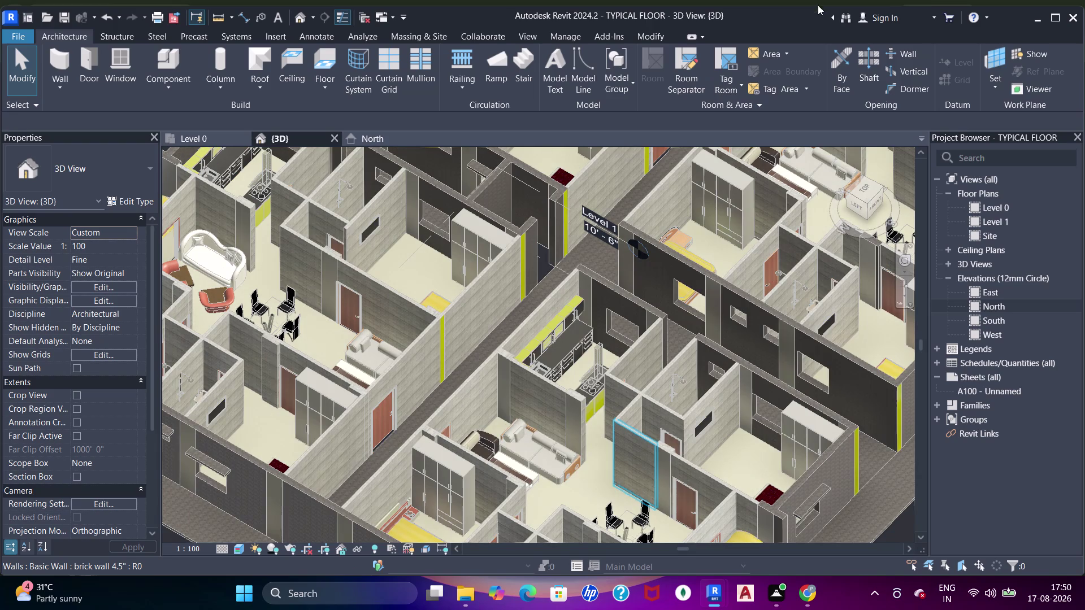
middle_drag(640, 345, 635, 359)
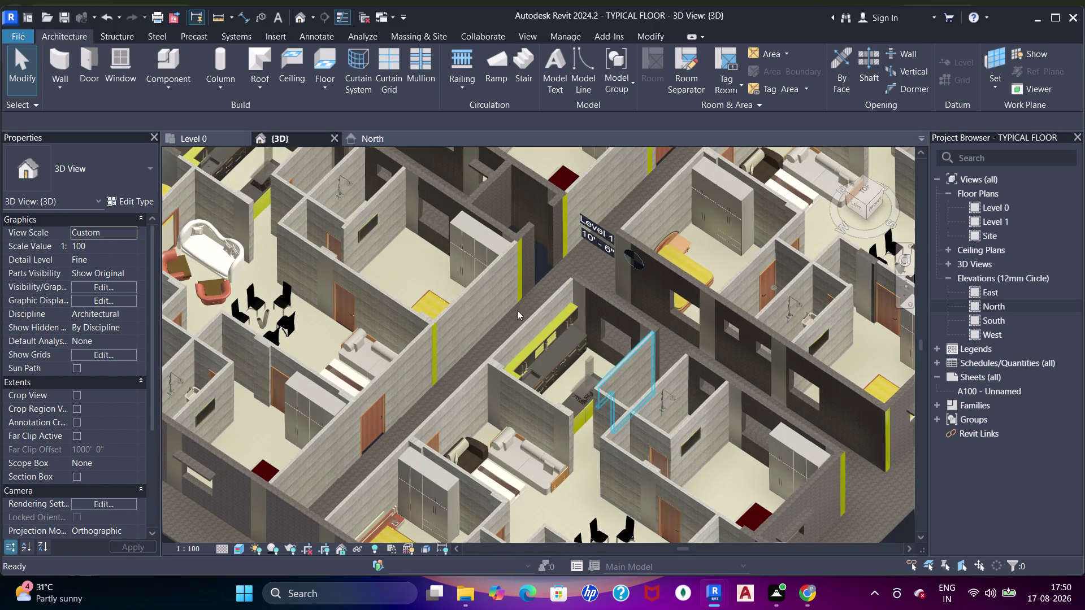
scroll(up, 3)
middle_drag(322, 255, 494, 349)
scroll(down, 3)
middle_drag(382, 245, 511, 351)
scroll(down, 3)
middle_drag(485, 317, 500, 301)
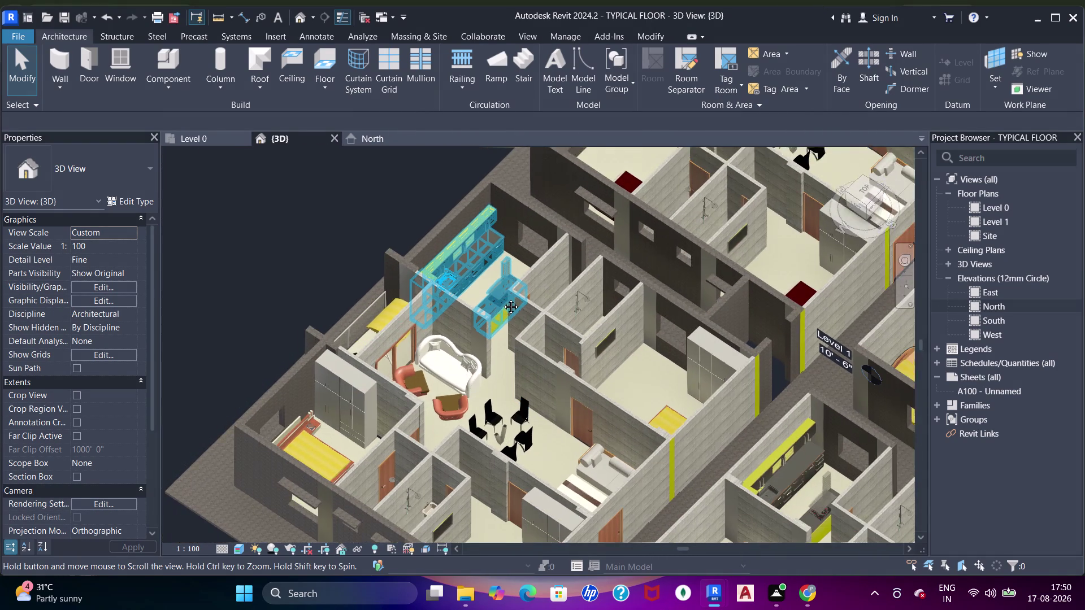
middle_drag(499, 301, 501, 161)
scroll(up, 3)
scroll(down, 3)
middle_drag(529, 306, 426, 311)
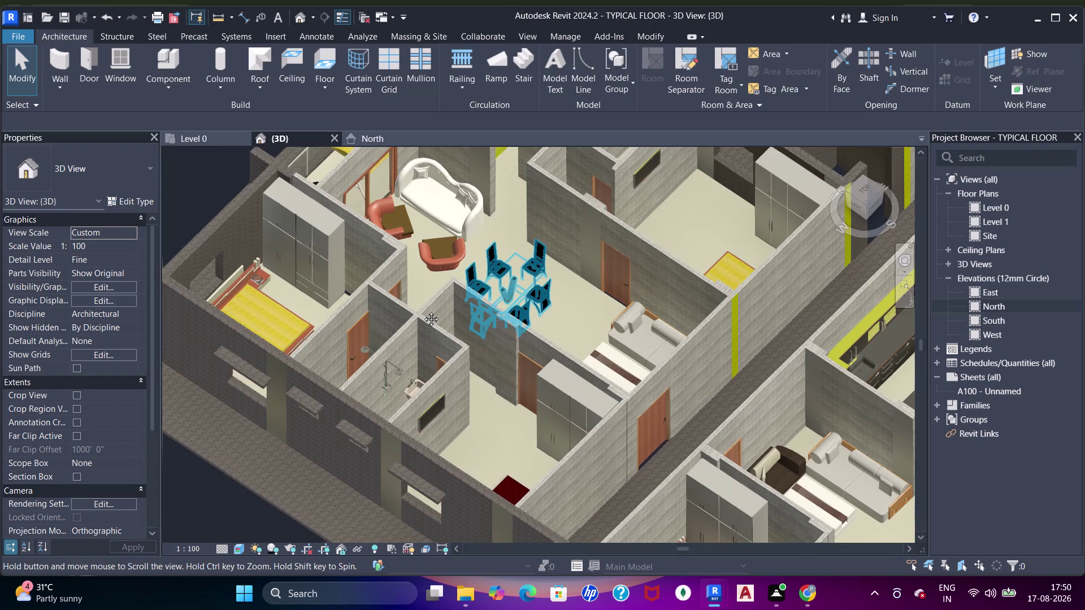
middle_drag(426, 311, 373, 315)
Pan through the lower apartment, corridor and staircase until the whole floor is in view.
scroll(down, 3)
middle_drag(550, 343, 474, 208)
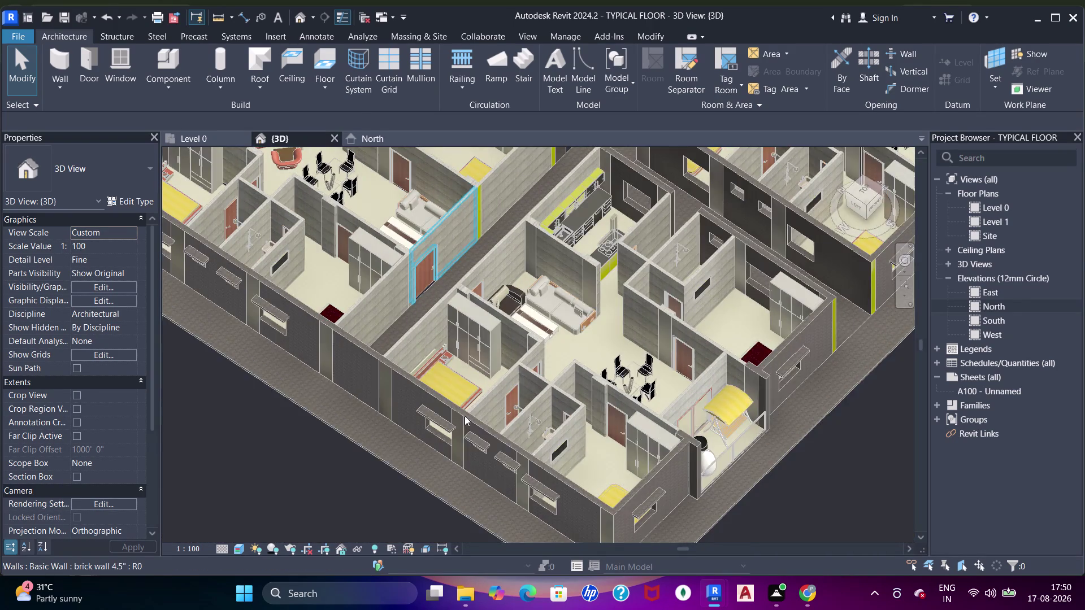
scroll(up, 3)
scroll(up, 3)
scroll(down, 3)
middle_drag(496, 323, 449, 444)
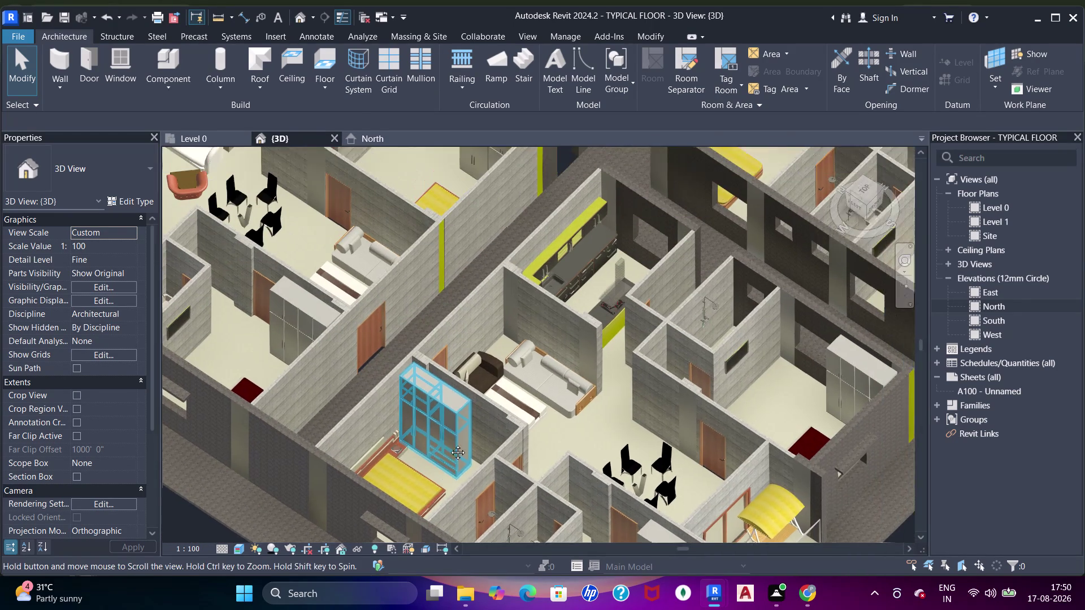
scroll(up, 3)
middle_drag(500, 353, 453, 452)
middle_drag(510, 342, 444, 448)
middle_drag(529, 305, 521, 316)
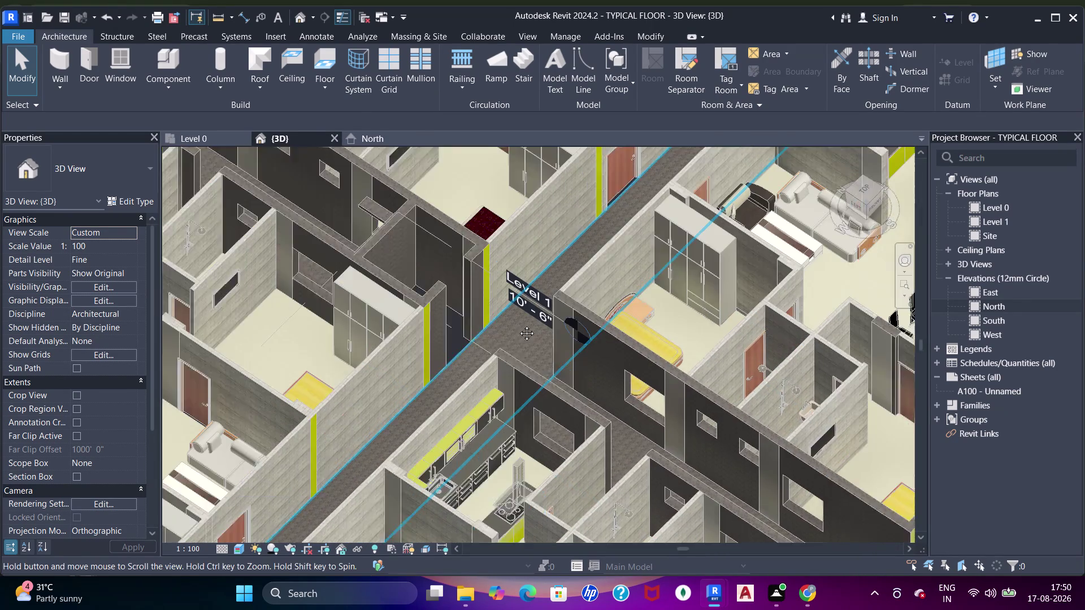
middle_drag(521, 317, 499, 376)
middle_drag(491, 292, 481, 362)
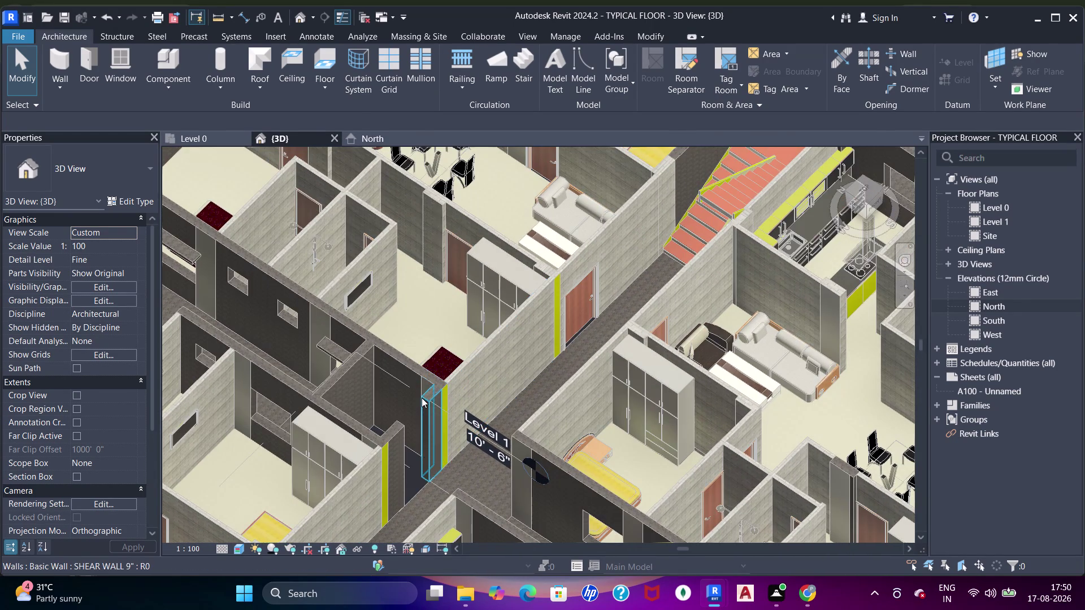
middle_drag(441, 403, 507, 492)
middle_drag(553, 331, 522, 399)
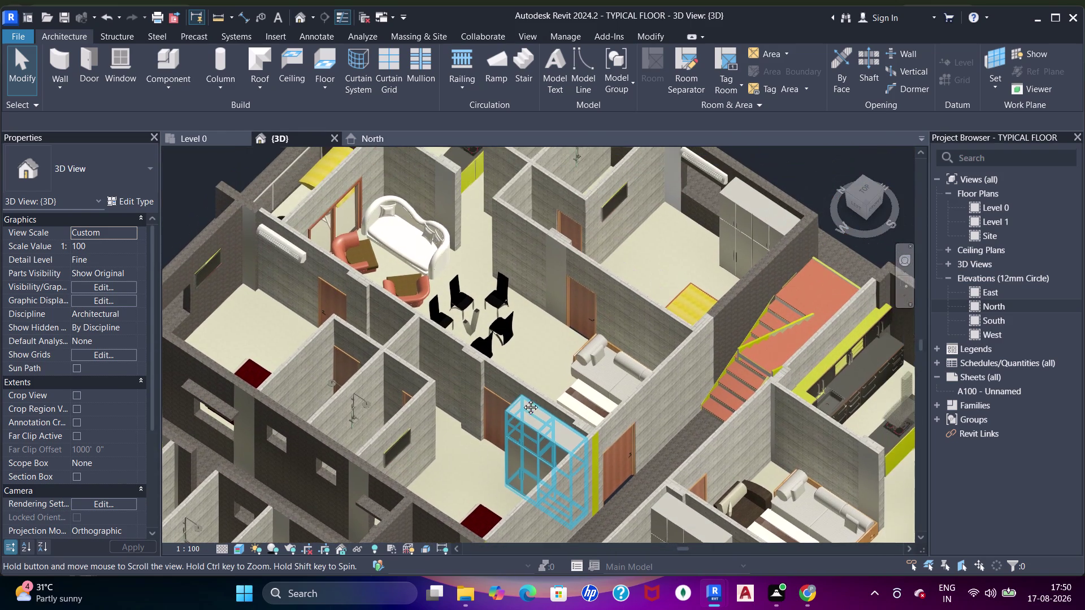
middle_drag(602, 381, 612, 315)
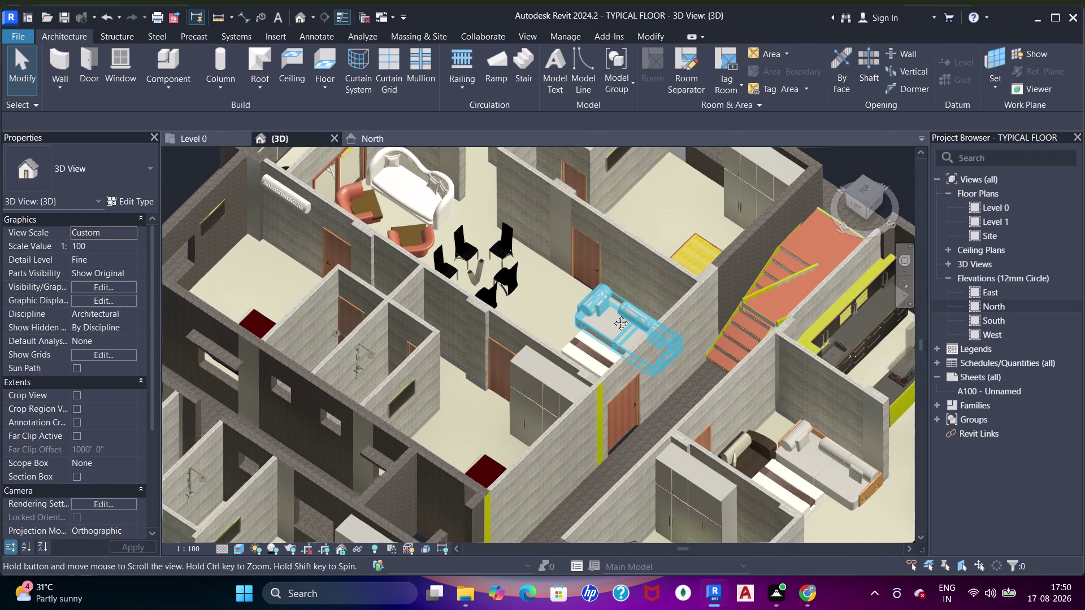
middle_drag(613, 315, 535, 436)
middle_click(535, 436)
middle_drag(535, 436, 578, 280)
click(241, 555)
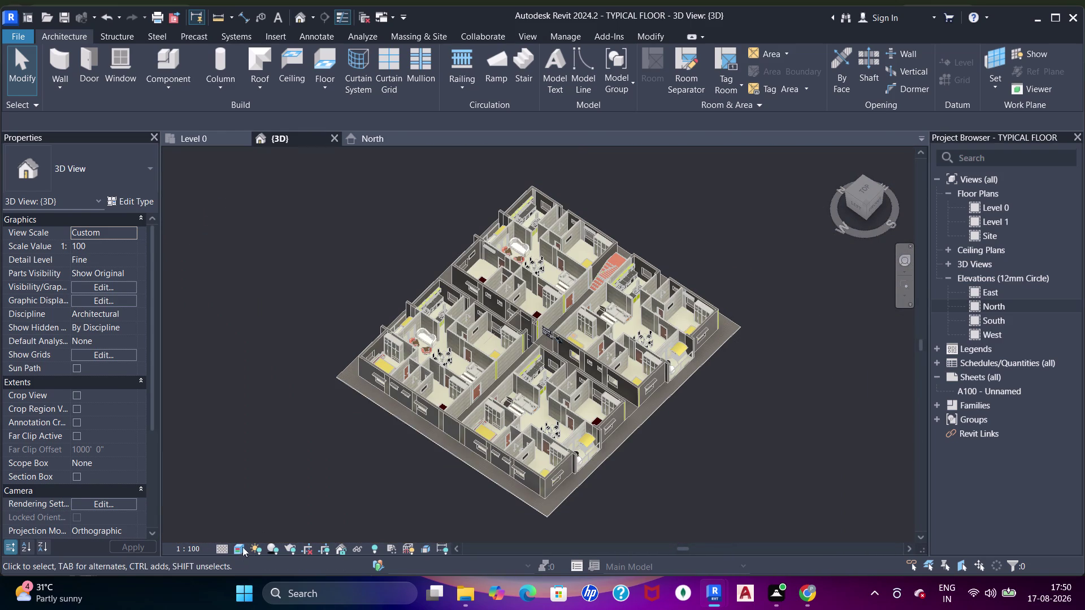
Switch the 3D view to the Shaded visual style and pan across the floor.
click(247, 544)
click(310, 493)
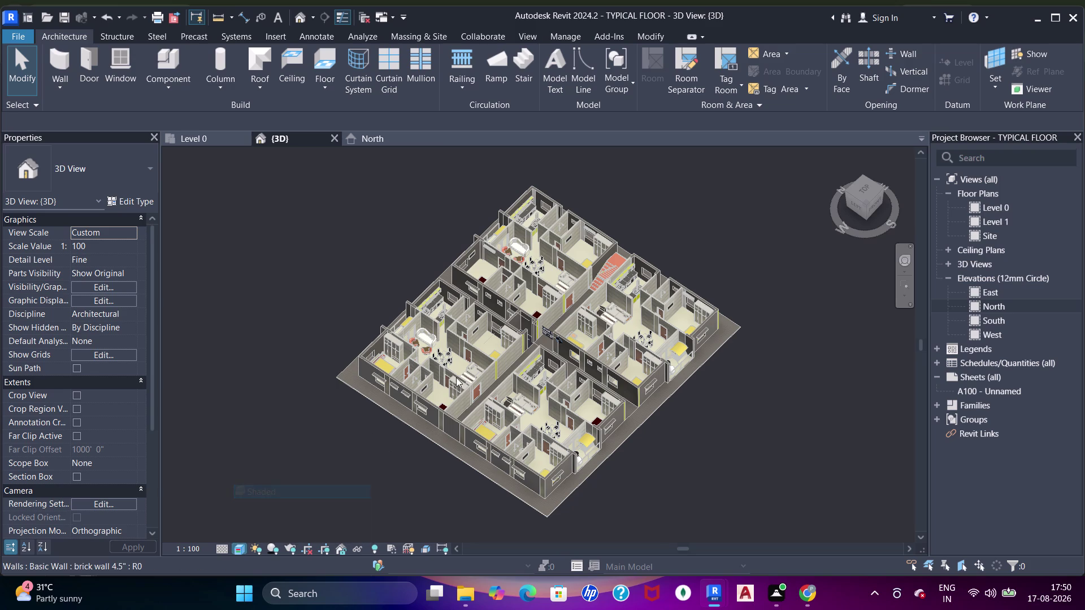
scroll(up, 3)
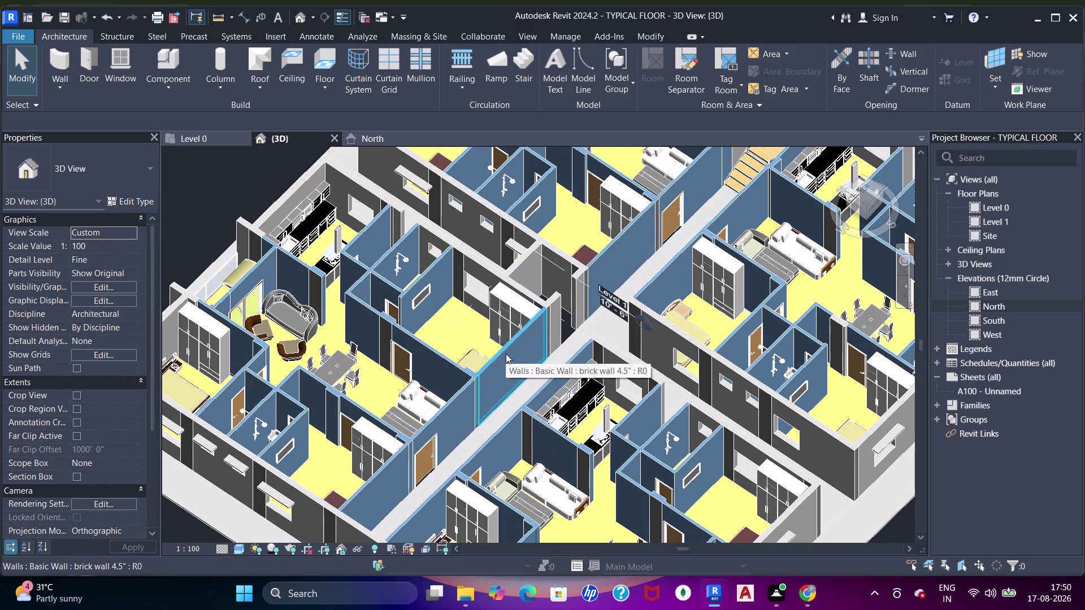
scroll(down, 3)
middle_drag(509, 343, 511, 263)
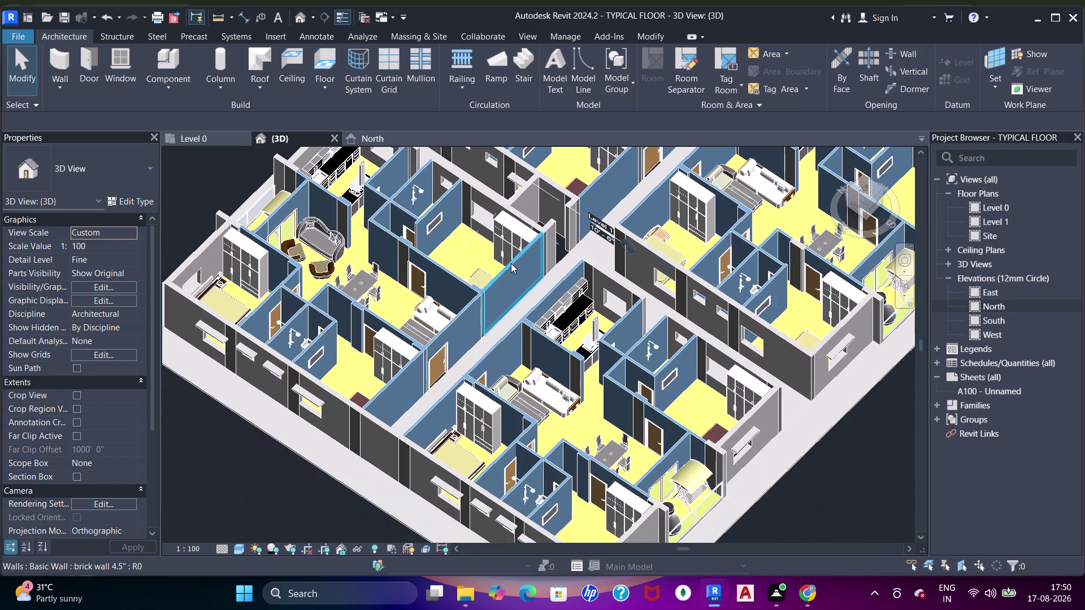
scroll(up, 3)
scroll(down, 3)
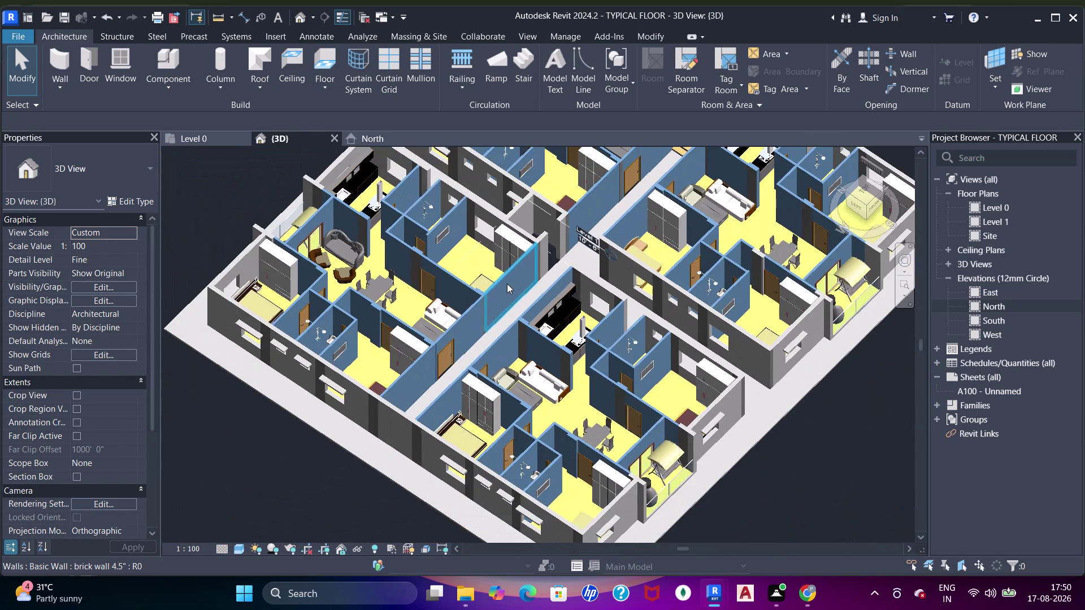
Orbit around the apartment units, from overhead to a side view of the exterior walls.
middle_drag(530, 289, 617, 432)
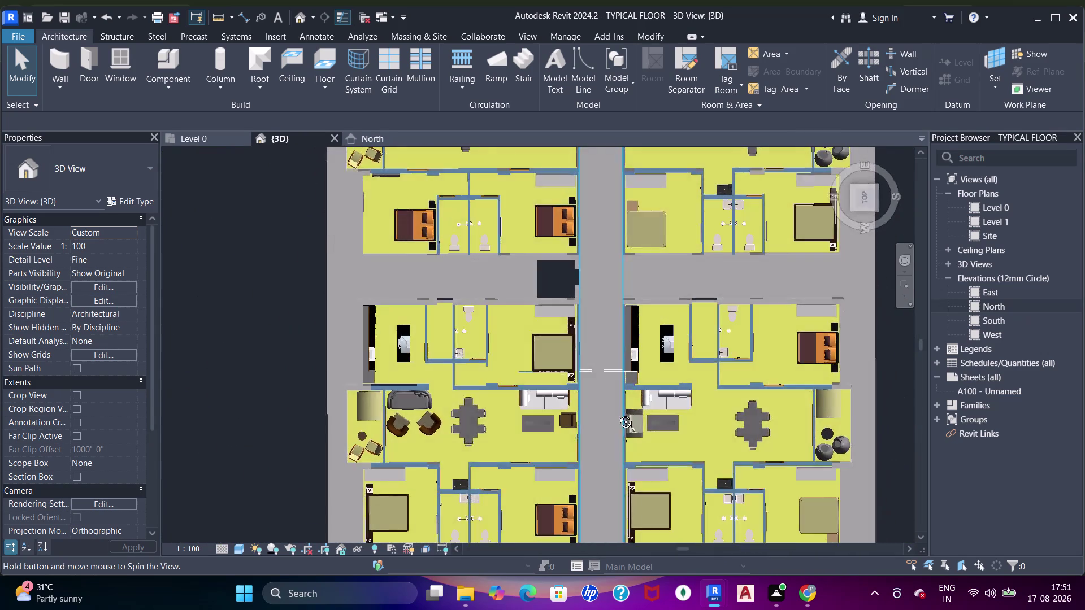
middle_drag(618, 433, 594, 370)
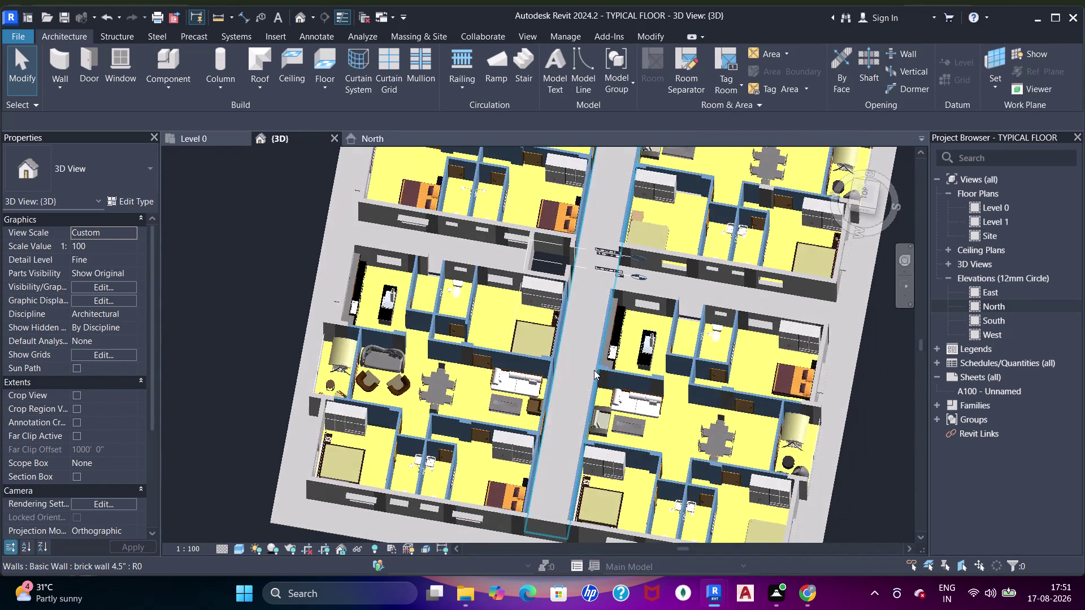
middle_drag(594, 342, 688, 340)
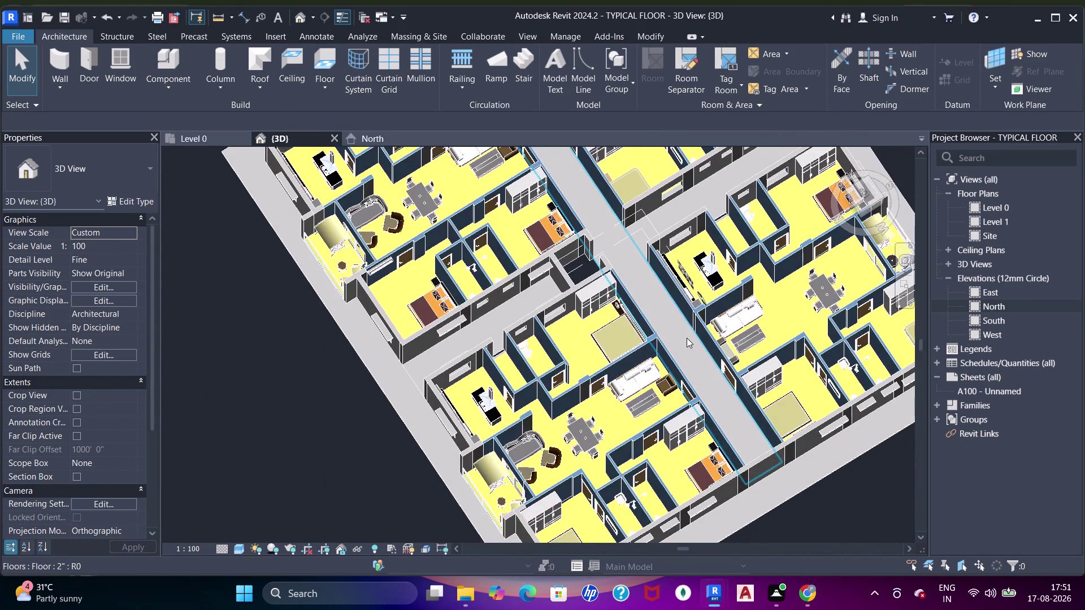
middle_drag(681, 338, 600, 431)
middle_drag(446, 413, 551, 372)
middle_drag(531, 405, 559, 405)
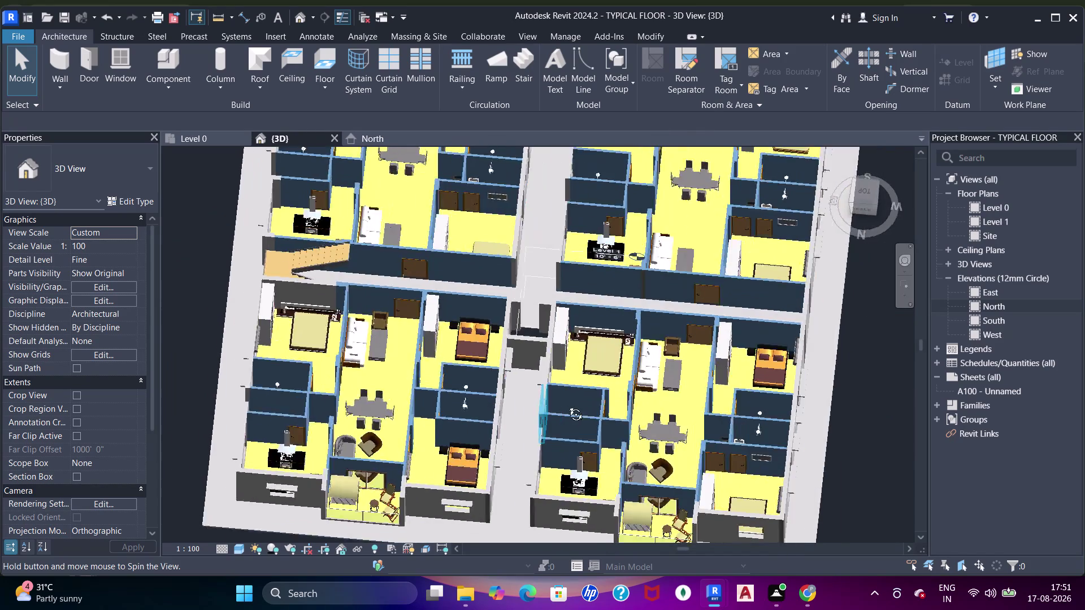
middle_drag(559, 406, 734, 296)
middle_drag(611, 368, 670, 250)
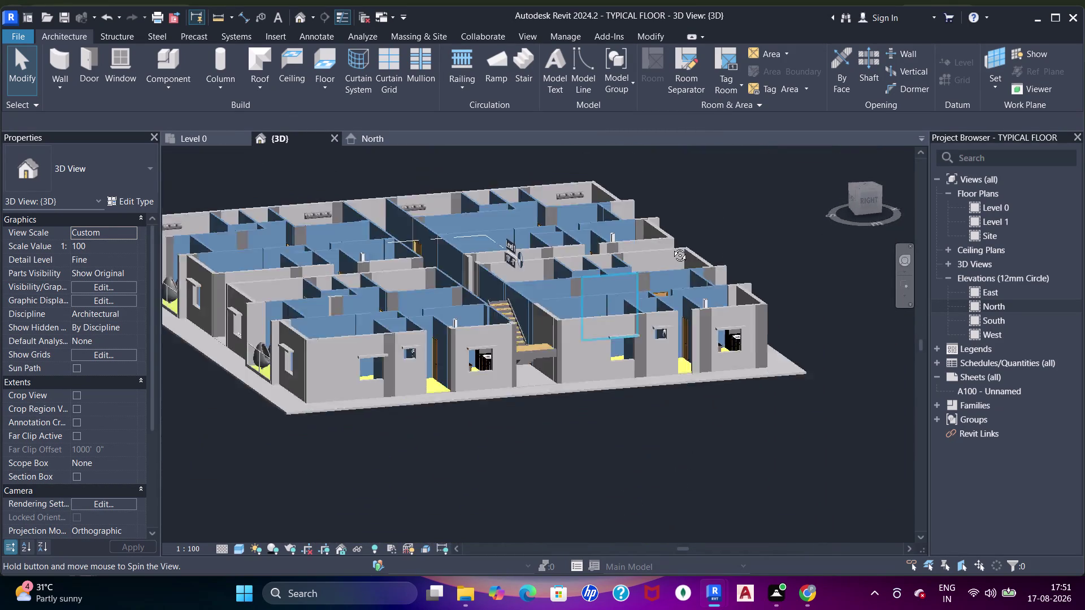
middle_drag(670, 251, 750, 470)
middle_drag(721, 499, 737, 453)
middle_drag(557, 437, 678, 398)
middle_drag(571, 406, 592, 422)
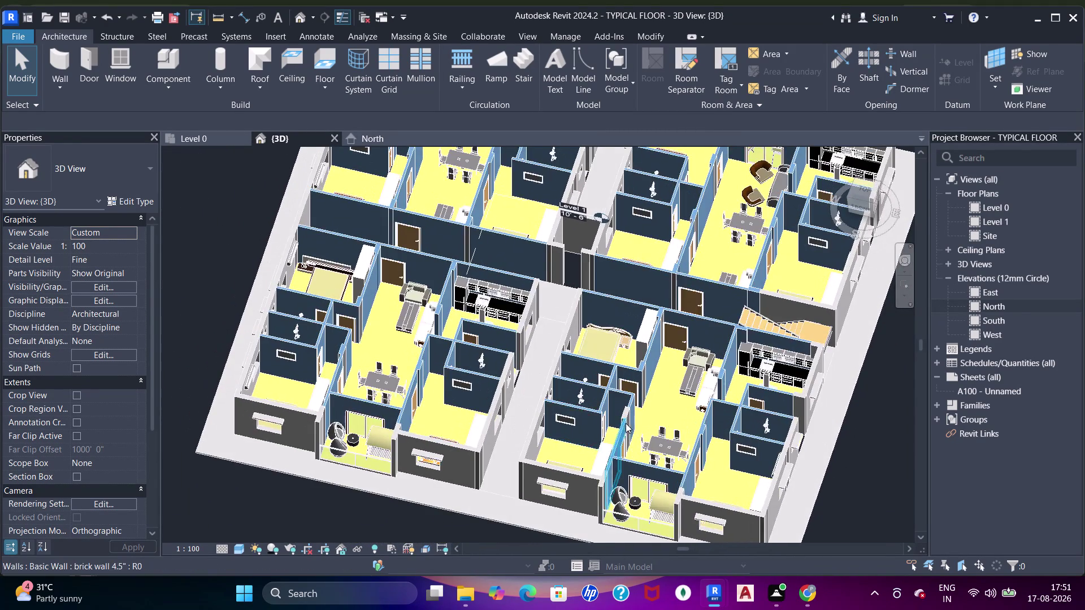
Orbit to a top view and a low front angle, then open the Level 0 plan.
middle_drag(625, 423, 542, 454)
middle_drag(671, 257, 639, 444)
middle_drag(684, 279, 648, 404)
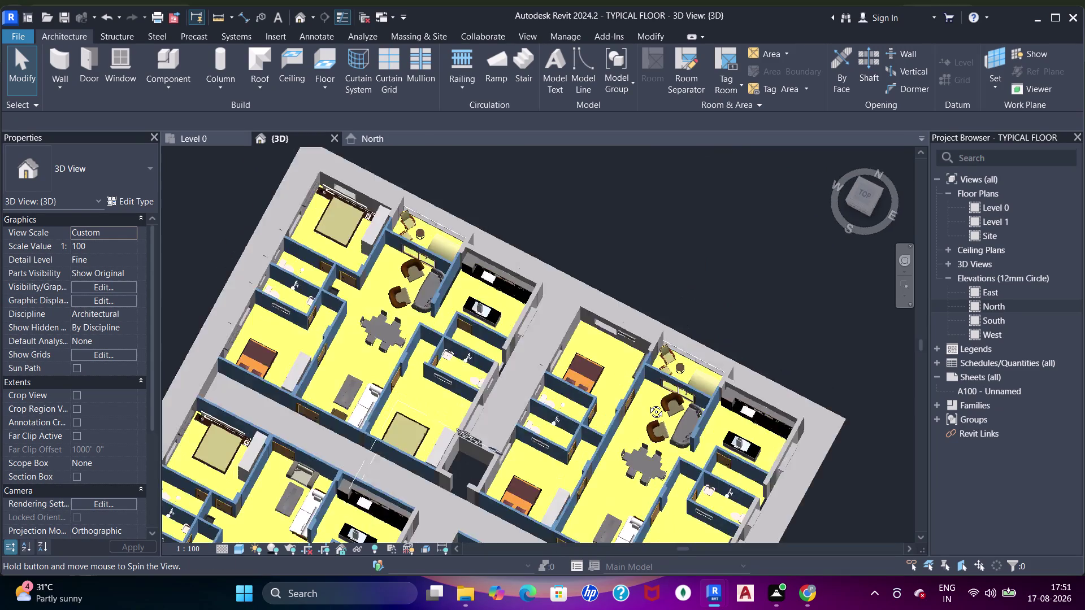
middle_drag(647, 403, 635, 437)
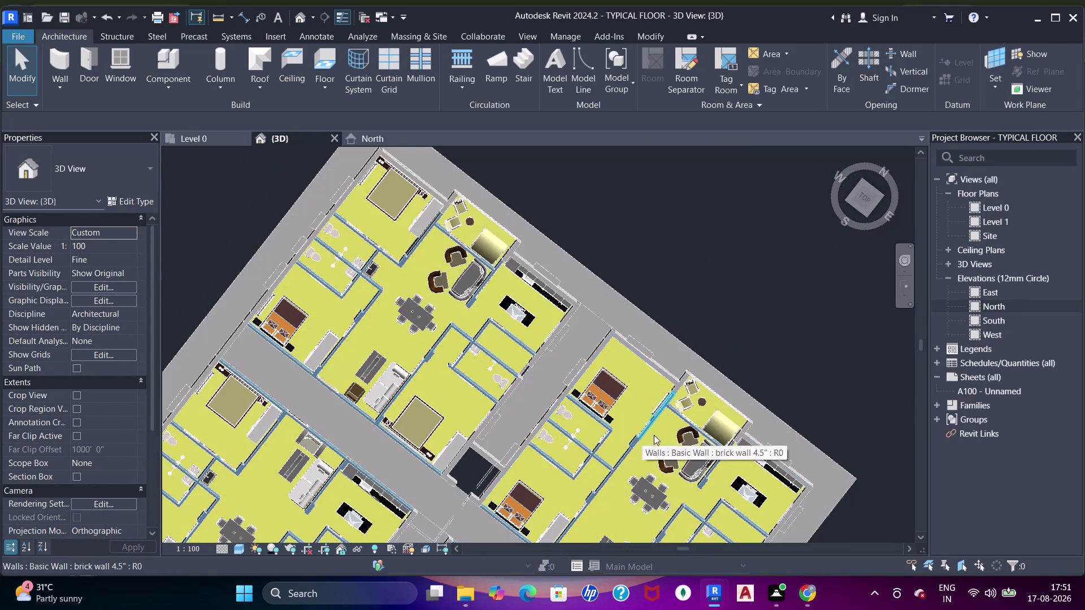
scroll(up, 3)
scroll(down, 3)
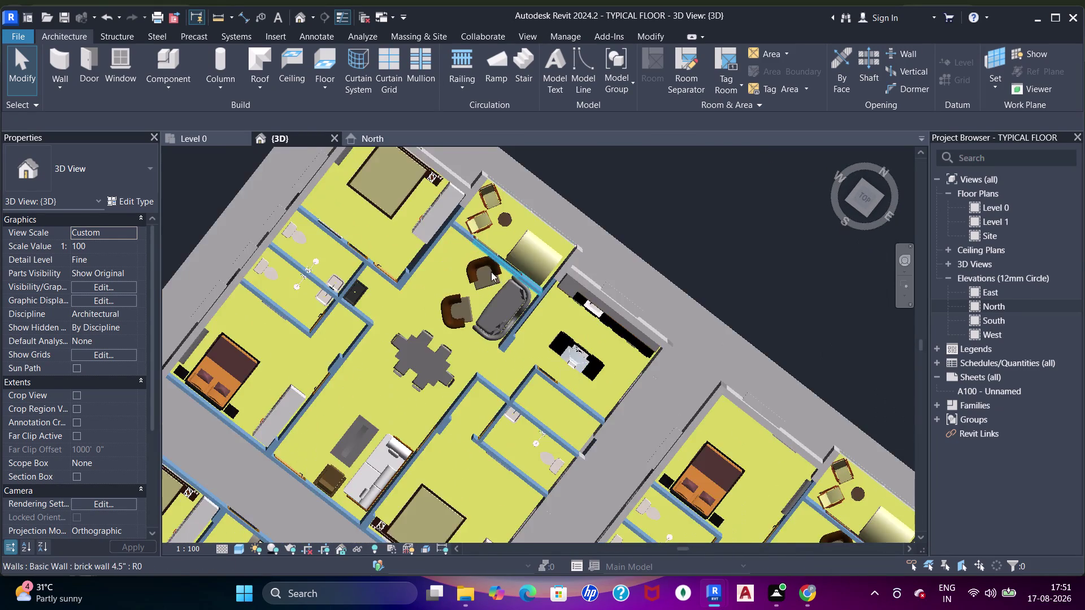
scroll(down, 3)
middle_drag(509, 387, 536, 207)
middle_drag(472, 372, 487, 295)
scroll(up, 3)
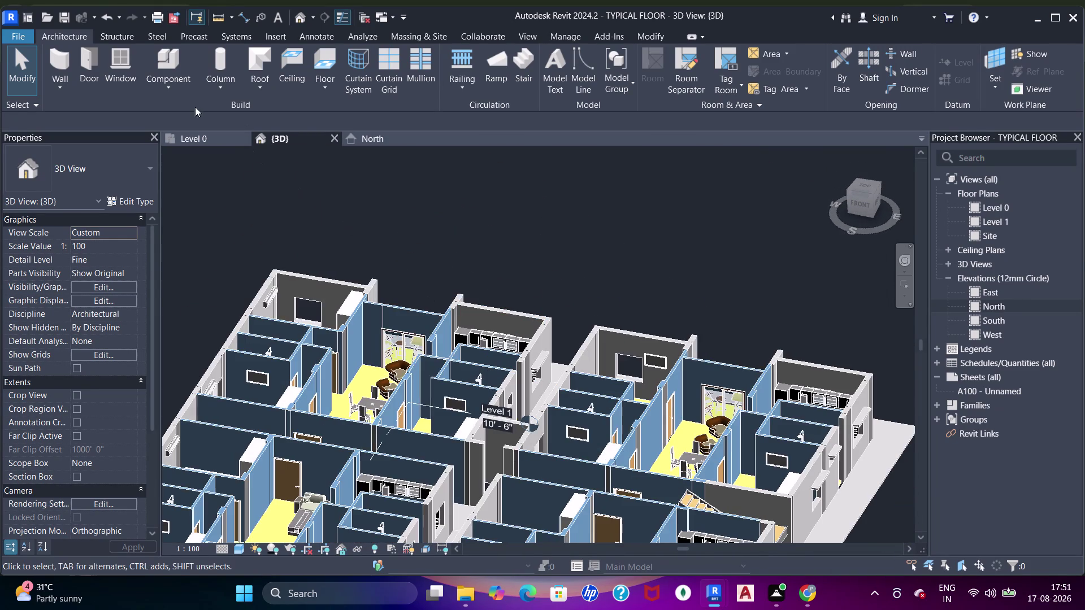
click(193, 142)
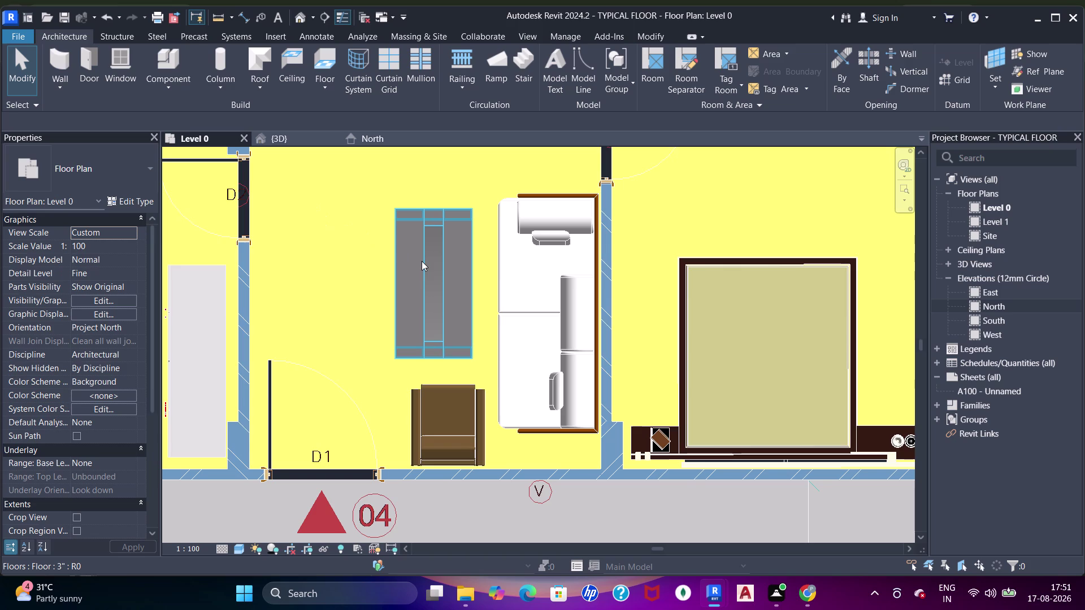